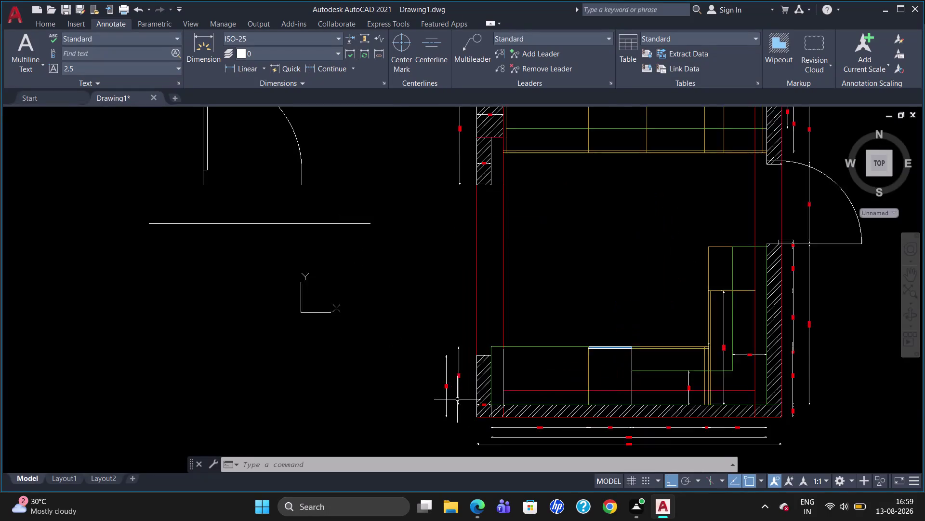
Erase the spare door swing block and the loose horizontal line left of the plan.
scroll(up, 3)
scroll(down, 3)
scroll(up, 3)
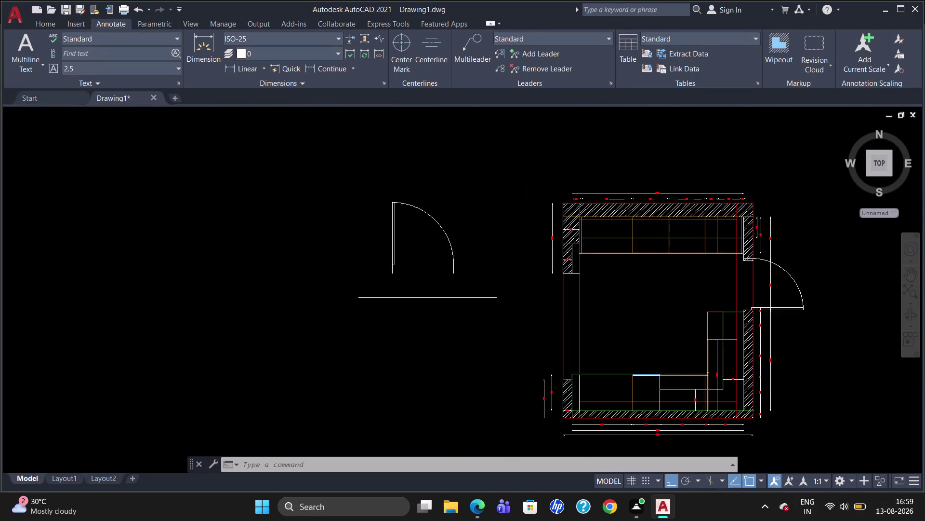
scroll(down, 3)
scroll(up, 3)
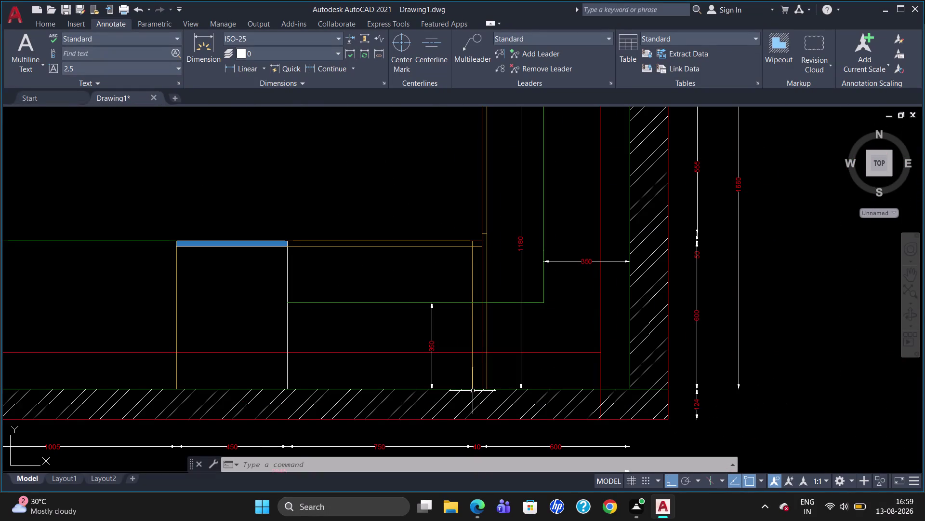
scroll(down, 3)
scroll(up, 3)
scroll(down, 3)
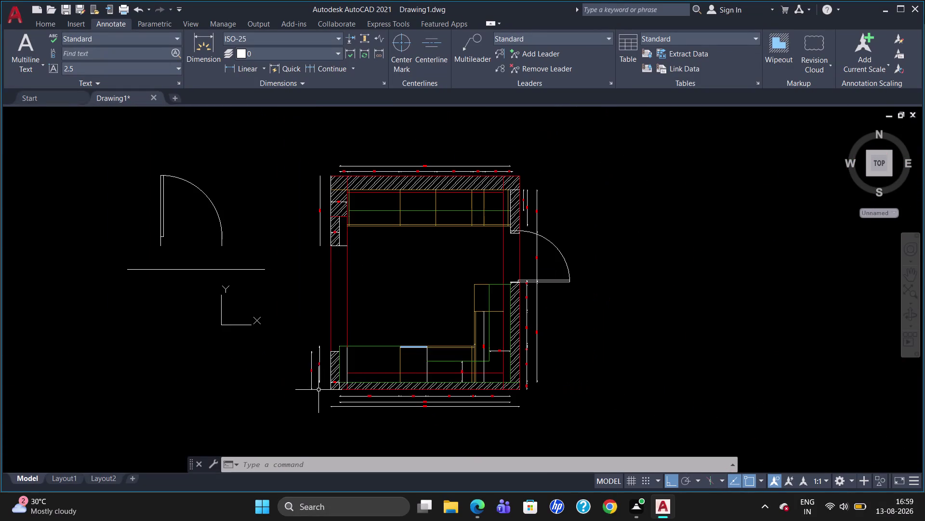
scroll(up, 3)
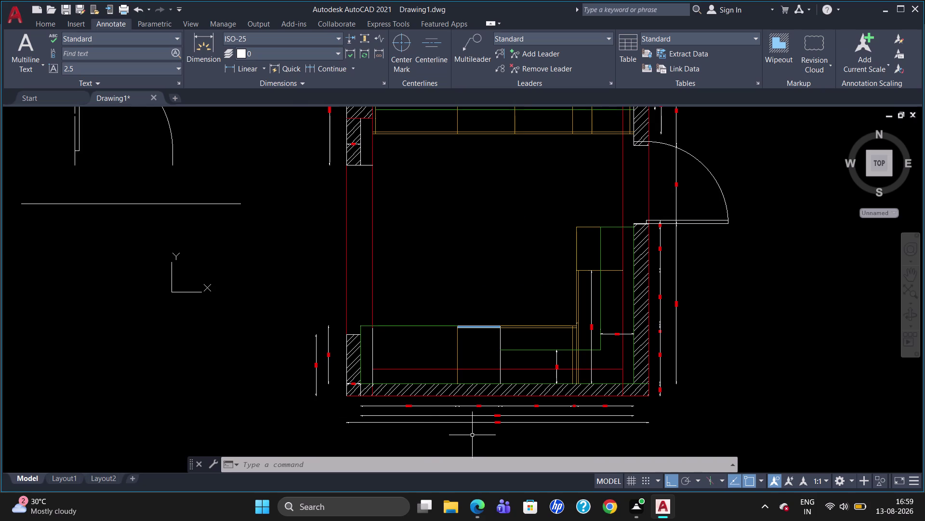
scroll(up, 3)
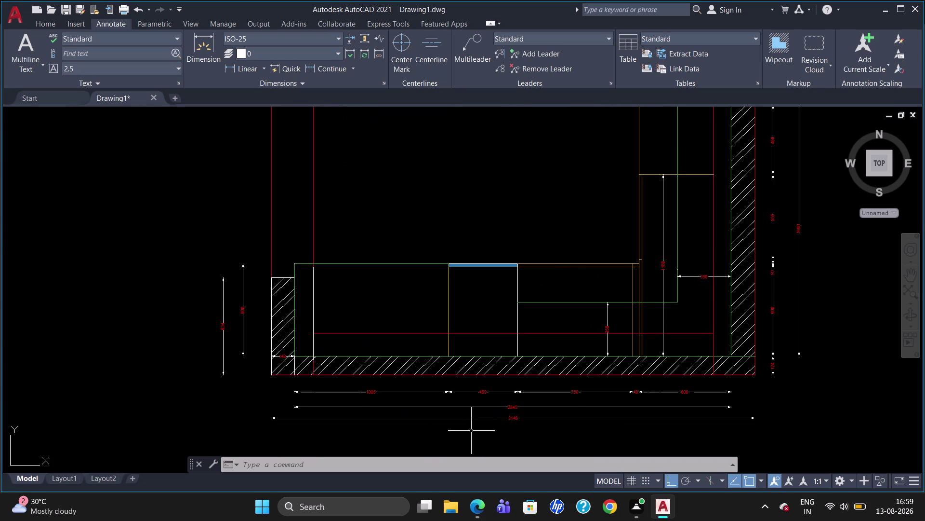
scroll(down, 3)
scroll(up, 3)
scroll(down, 3)
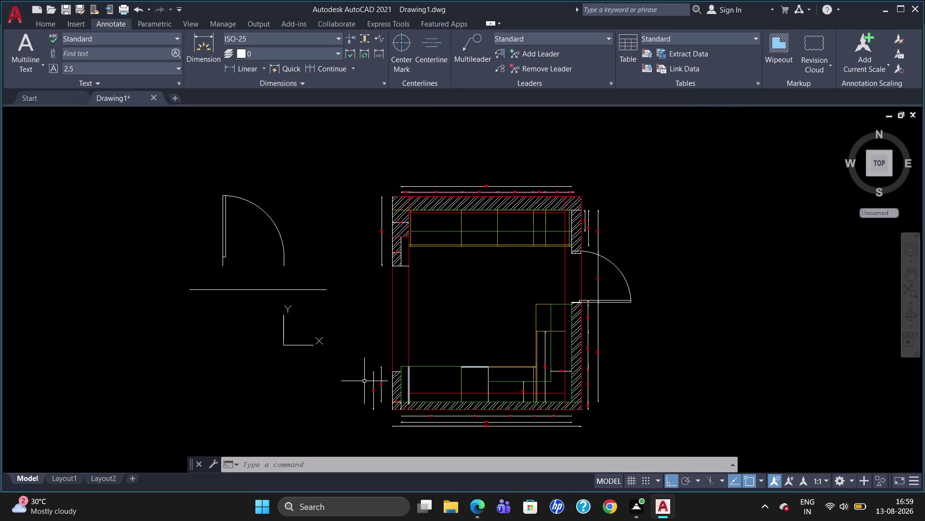
click(224, 229)
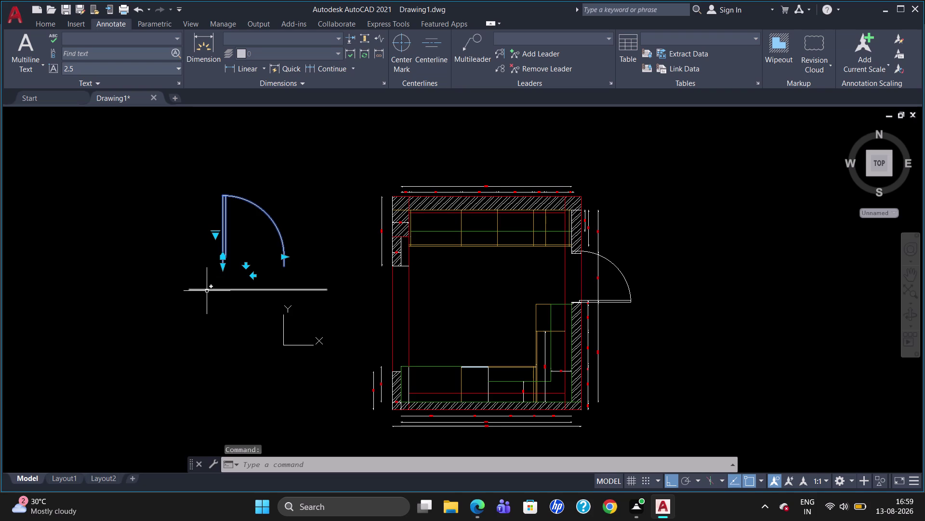
click(208, 290)
key(Delete)
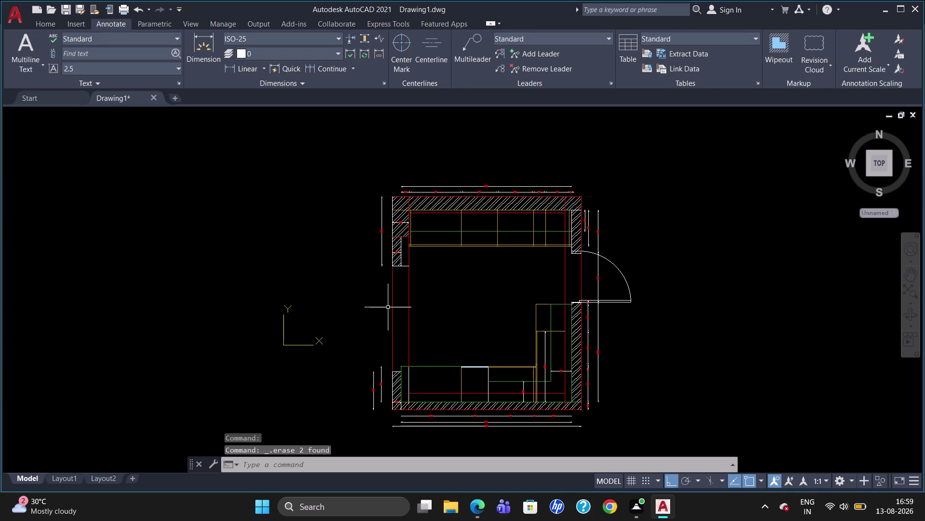
scroll(up, 3)
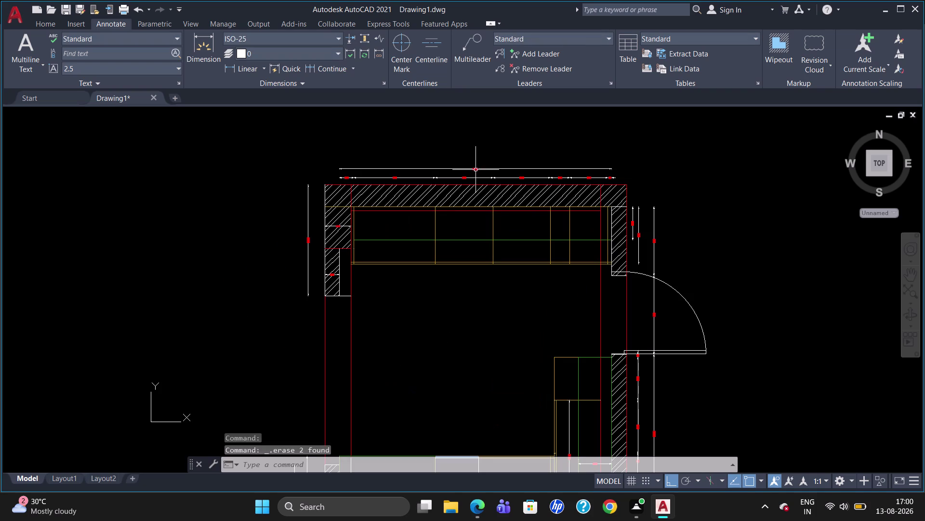
scroll(up, 3)
Select the overall and chain dimensions along the top wall.
click(478, 160)
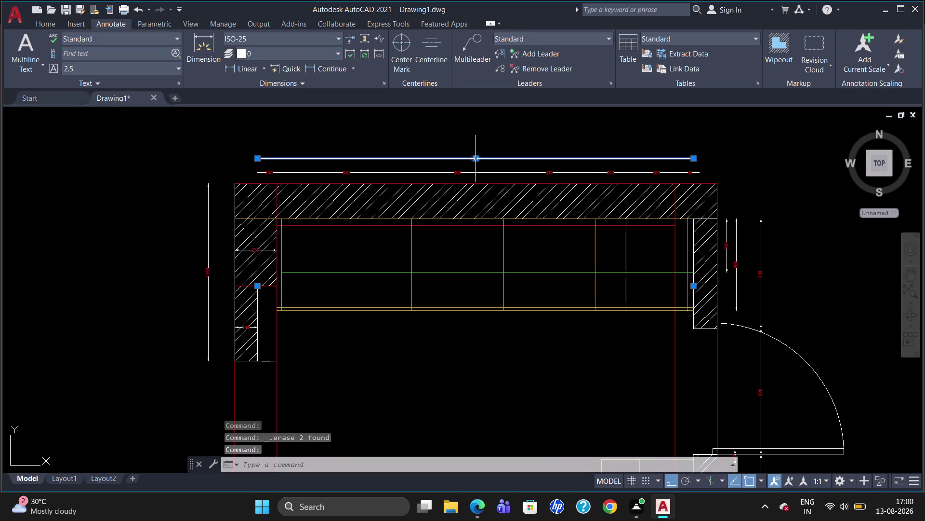
click(462, 175)
click(338, 173)
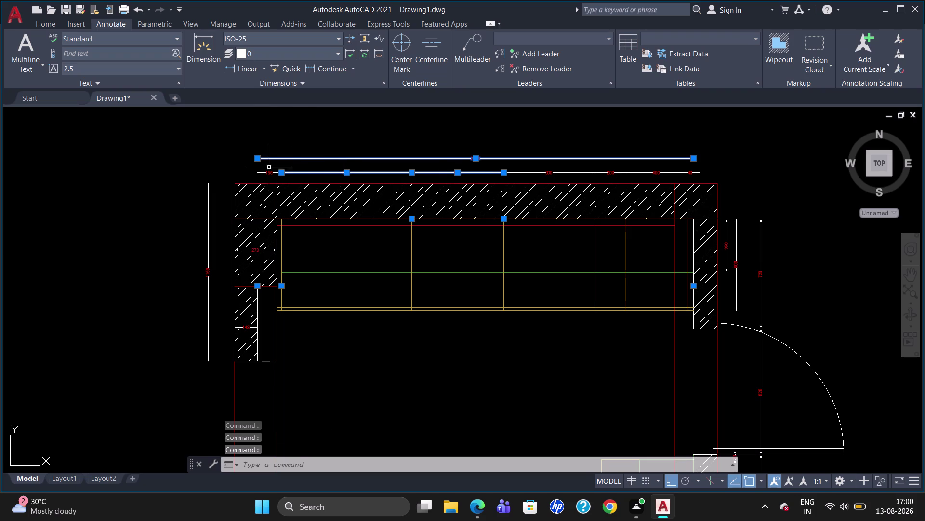
click(266, 173)
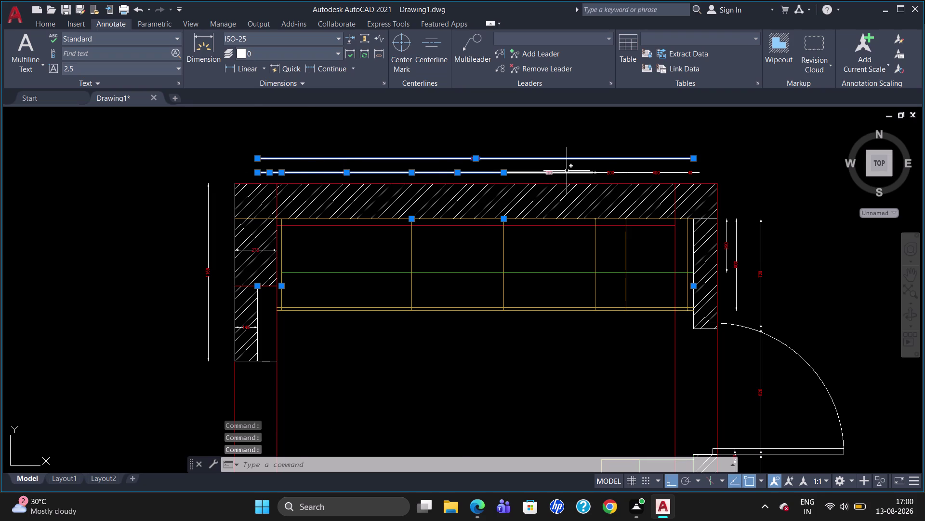
click(566, 170)
click(607, 171)
click(606, 173)
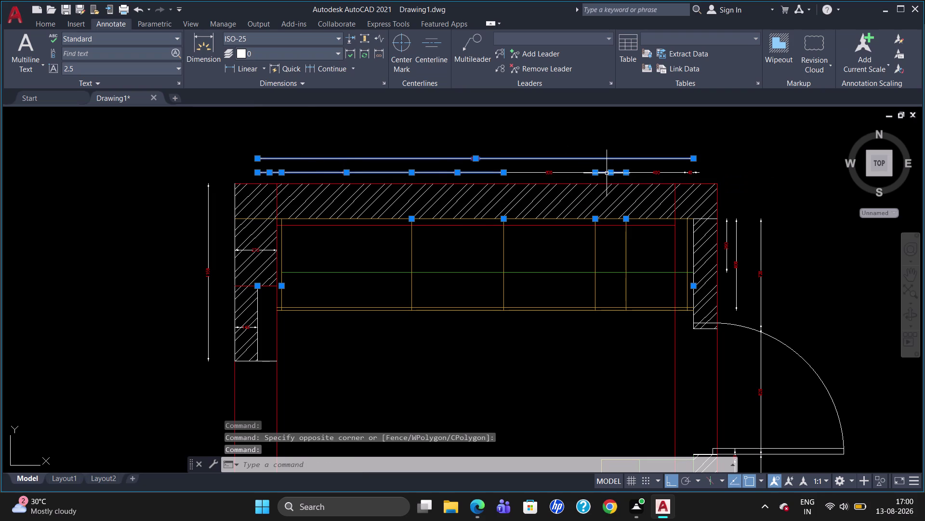
click(556, 173)
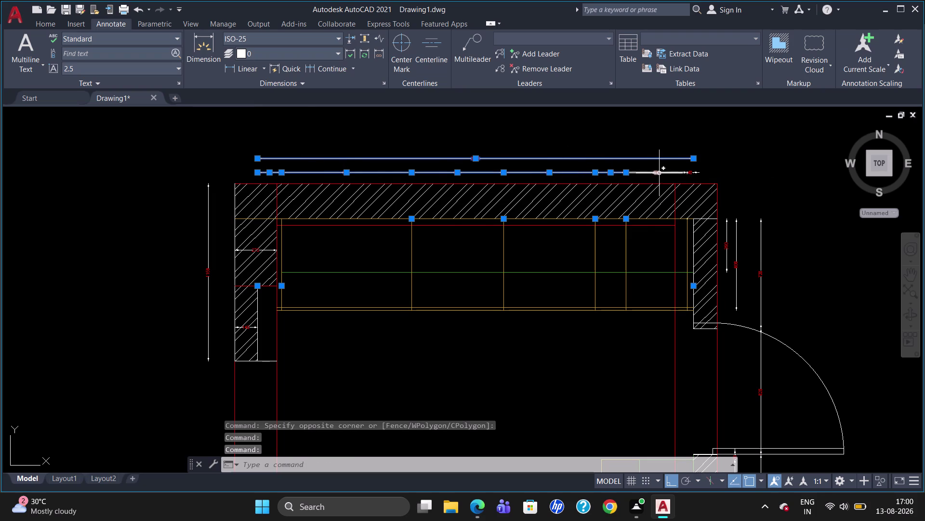
click(659, 172)
click(694, 171)
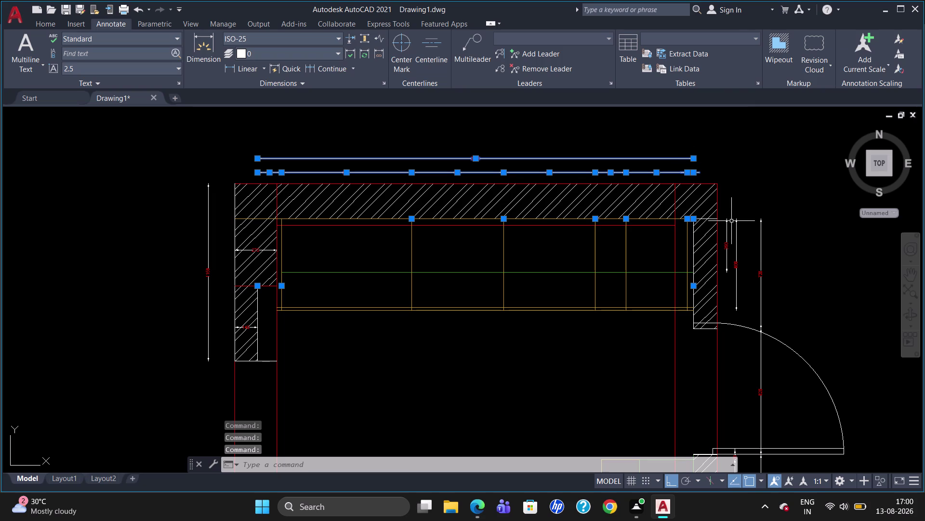
Add the right-wall opening dimensions and the left-wall height dimensions to the selection.
click(729, 223)
click(726, 225)
click(737, 225)
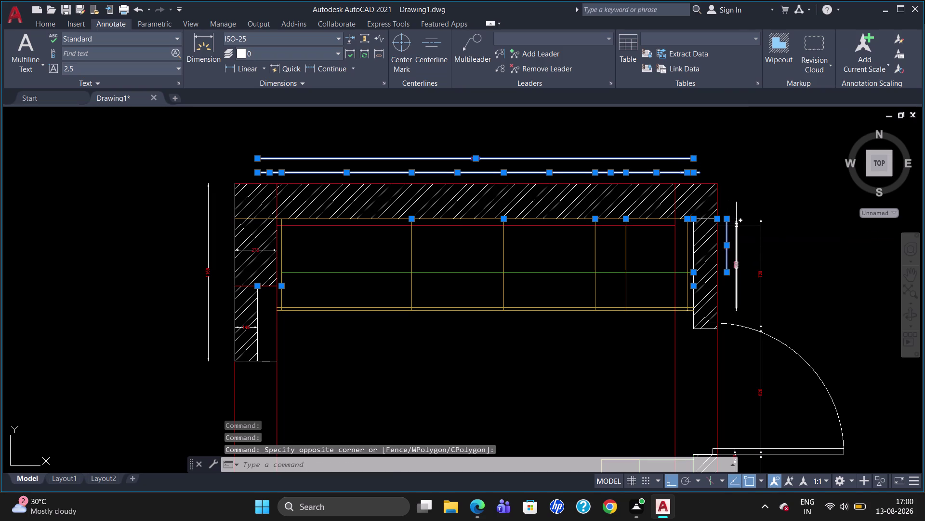
click(762, 236)
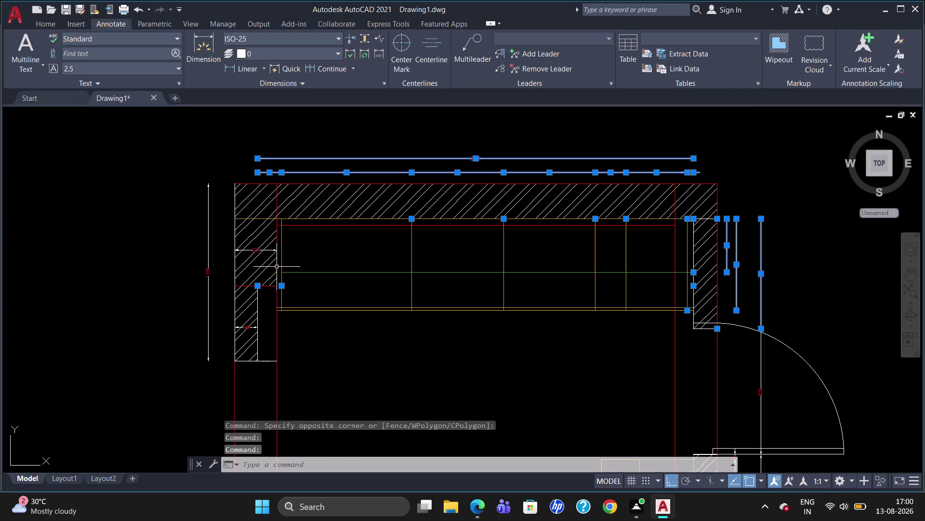
click(259, 248)
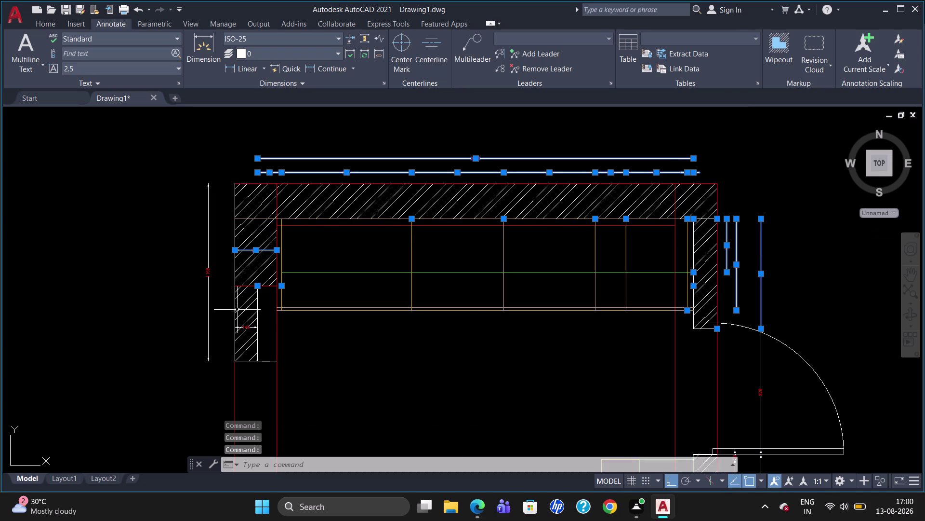
click(247, 328)
click(208, 269)
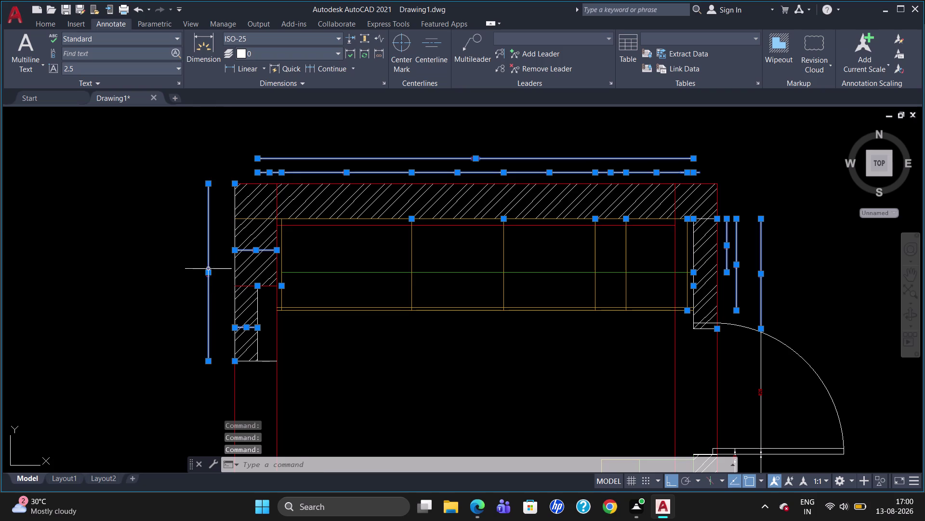
scroll(down, 3)
scroll(up, 3)
scroll(down, 3)
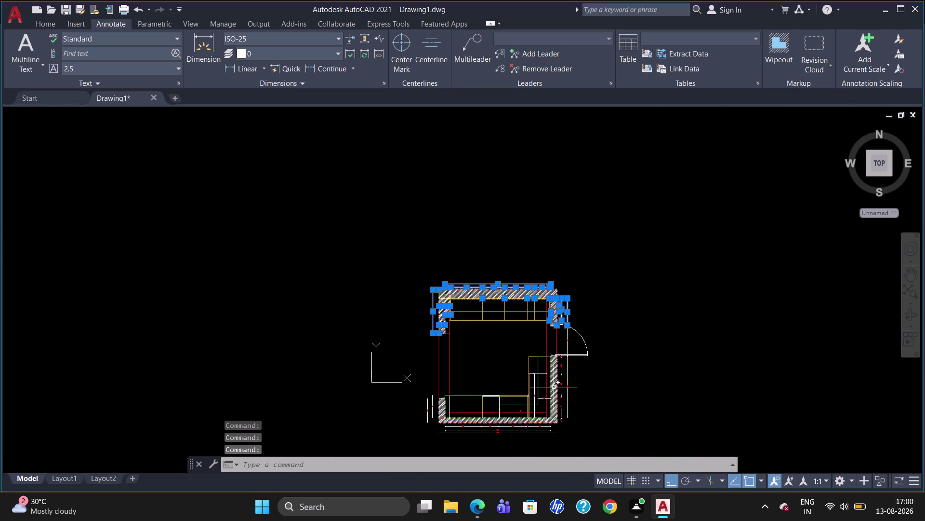
scroll(up, 3)
Add the lower right wall, door and corner-unit dimensions to the selection.
click(629, 197)
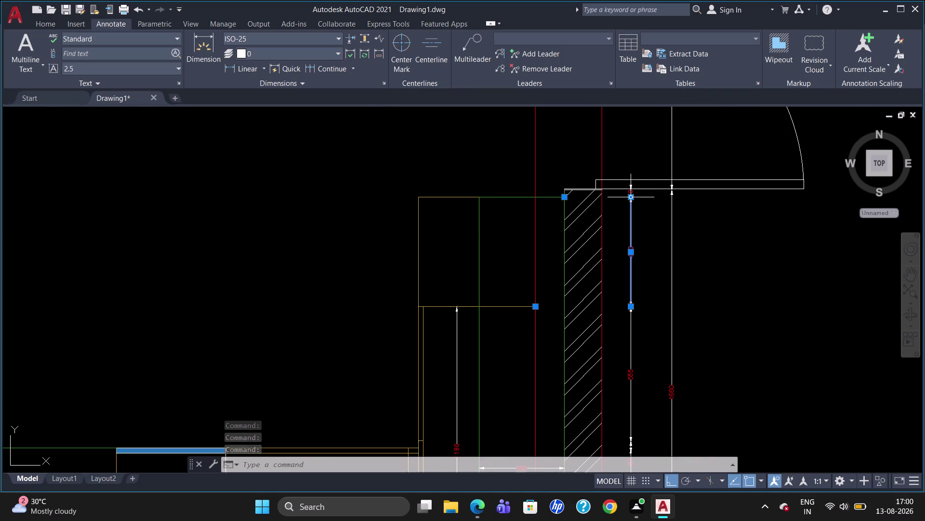
click(674, 229)
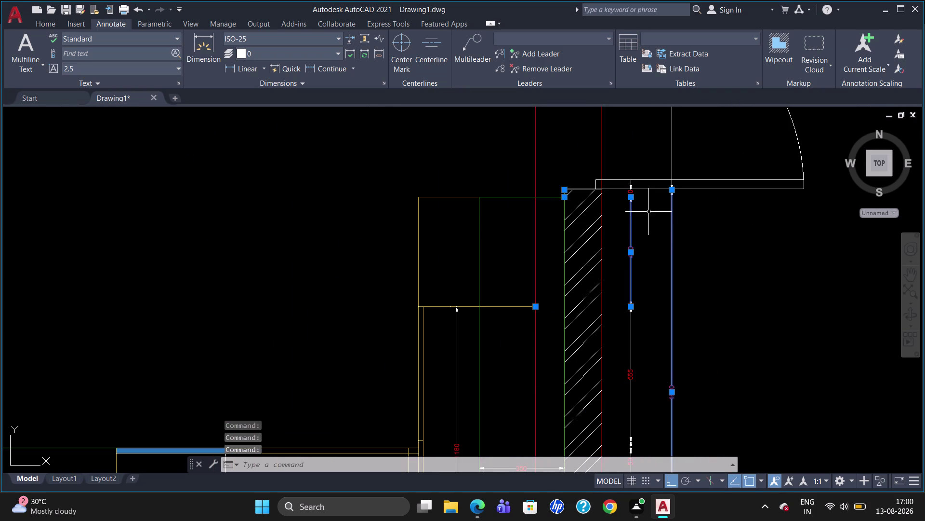
click(632, 190)
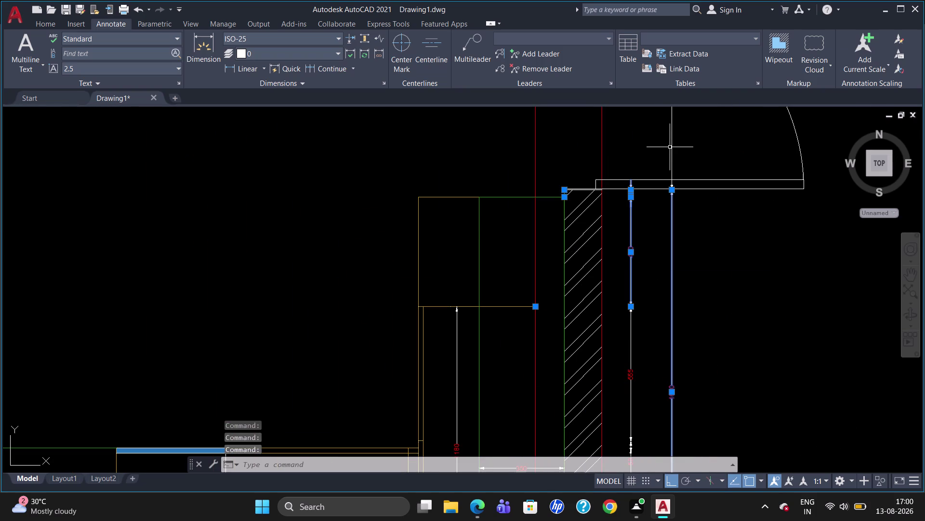
click(671, 145)
scroll(down, 3)
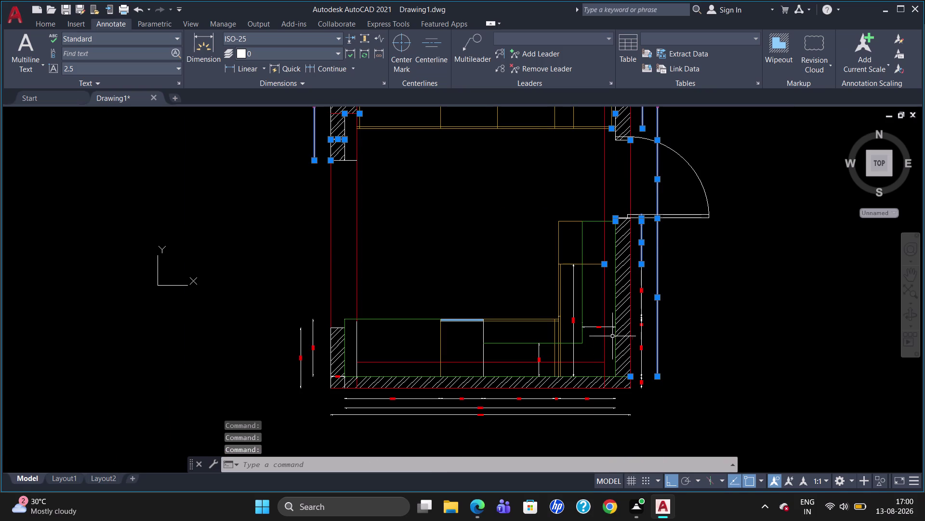
click(598, 328)
click(574, 310)
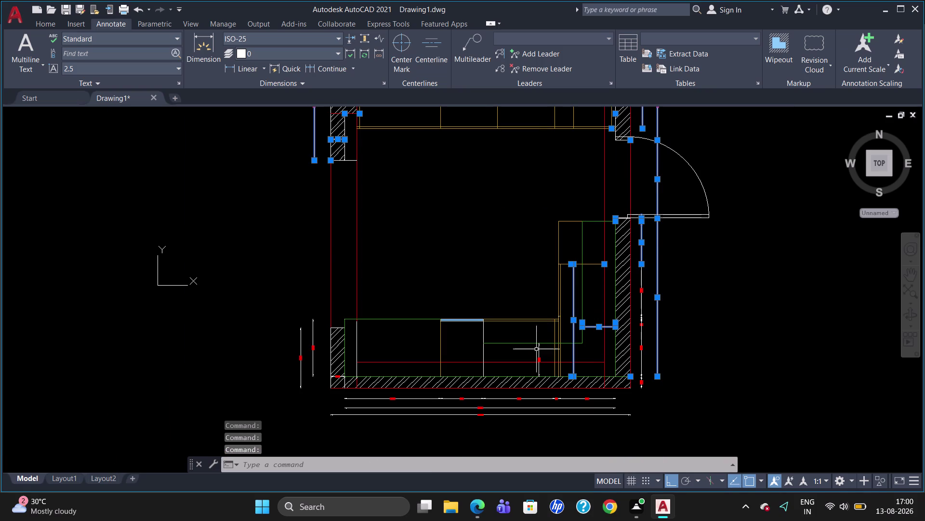
click(541, 357)
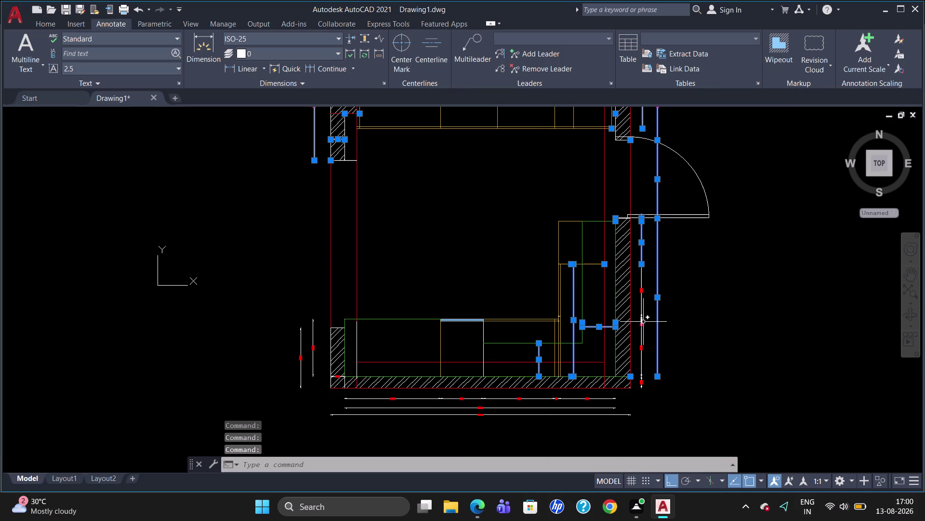
click(643, 322)
click(641, 295)
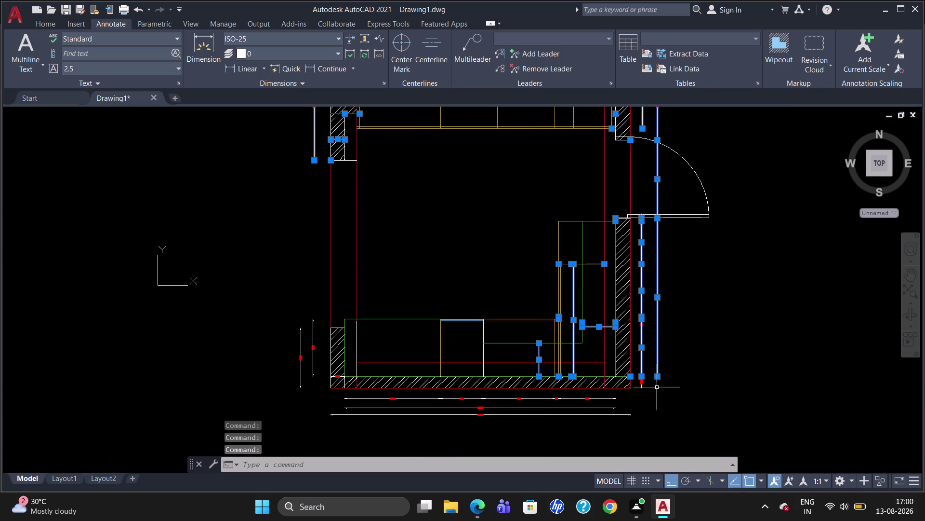
Add the bottom chain and overall dimensions plus the left vertical dimensions.
click(644, 385)
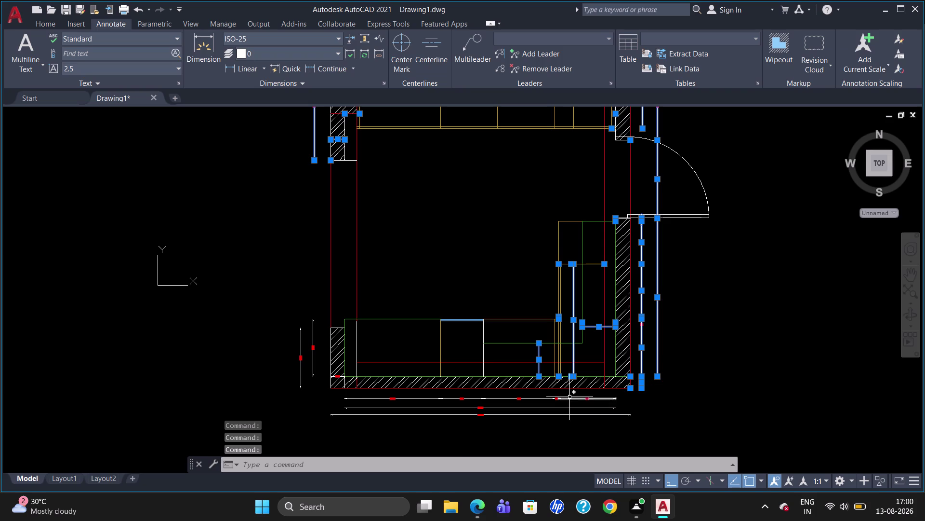
click(569, 397)
click(588, 401)
click(587, 398)
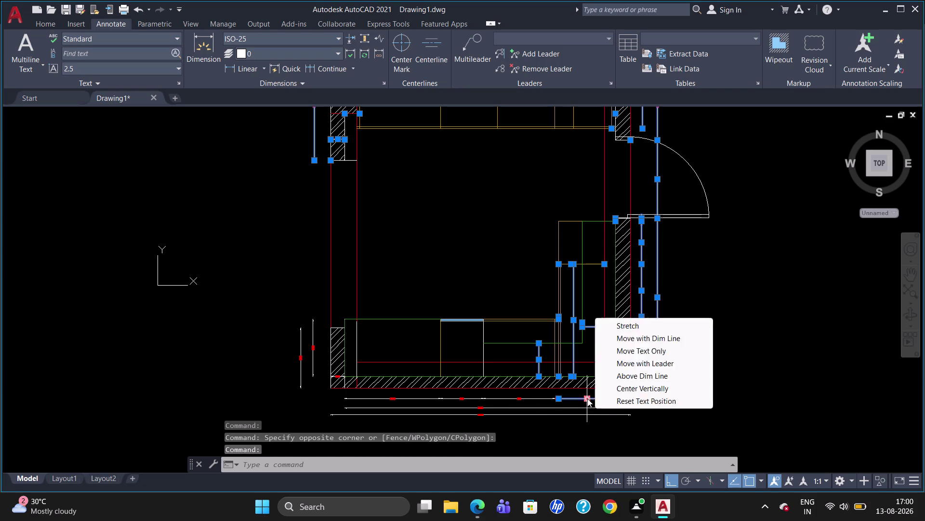
click(545, 399)
click(470, 399)
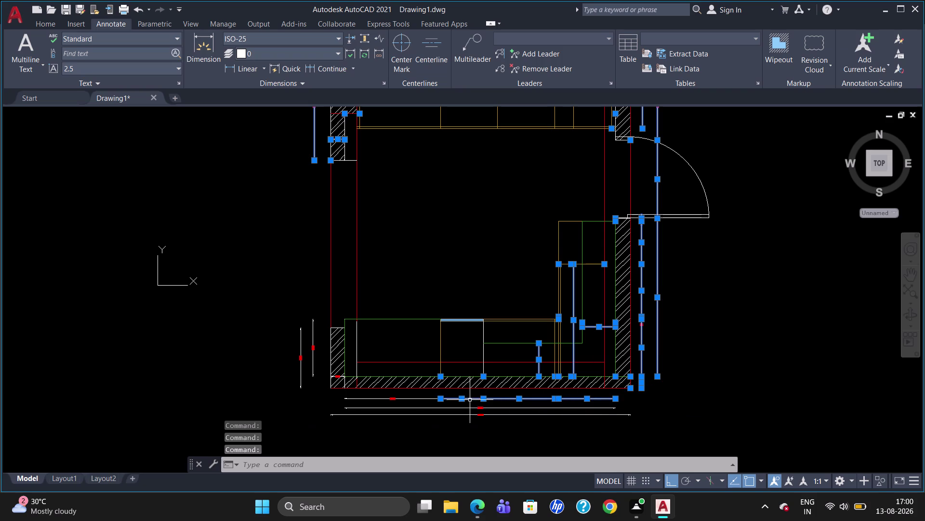
click(412, 400)
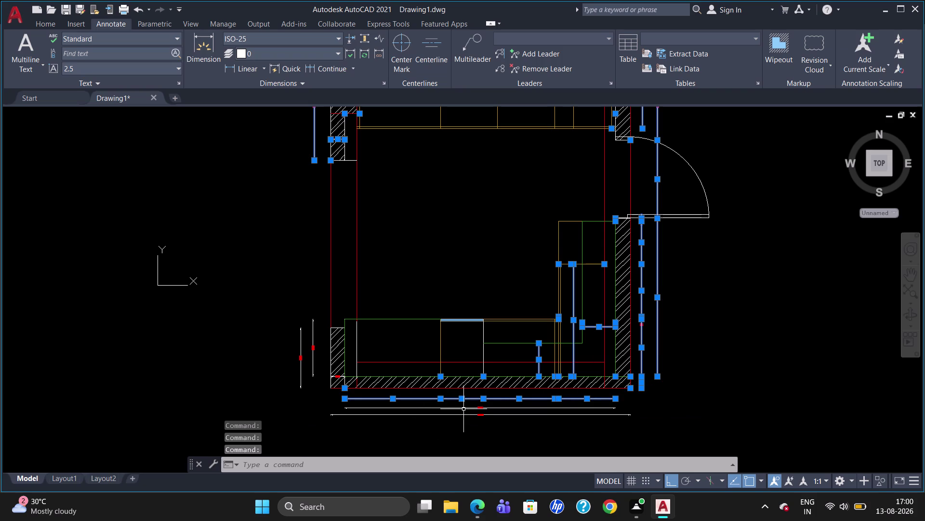
click(464, 409)
click(472, 415)
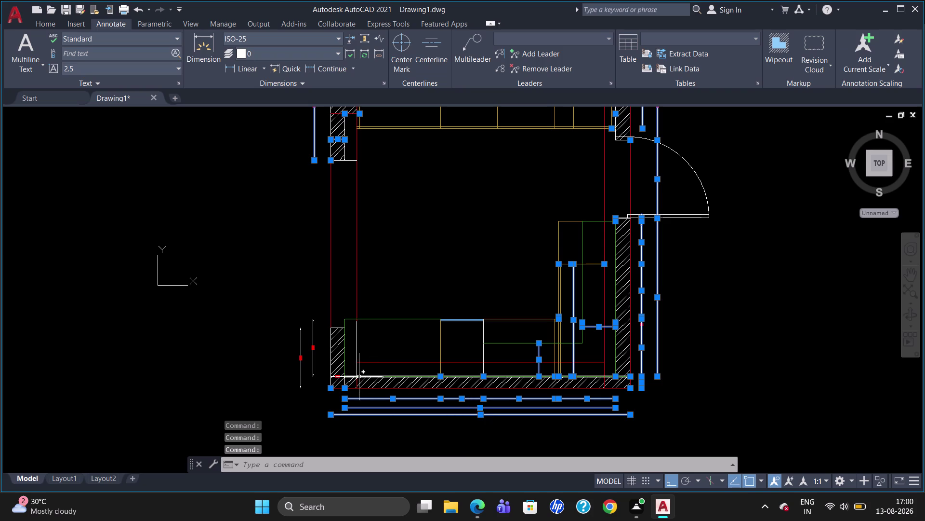
click(340, 377)
click(313, 346)
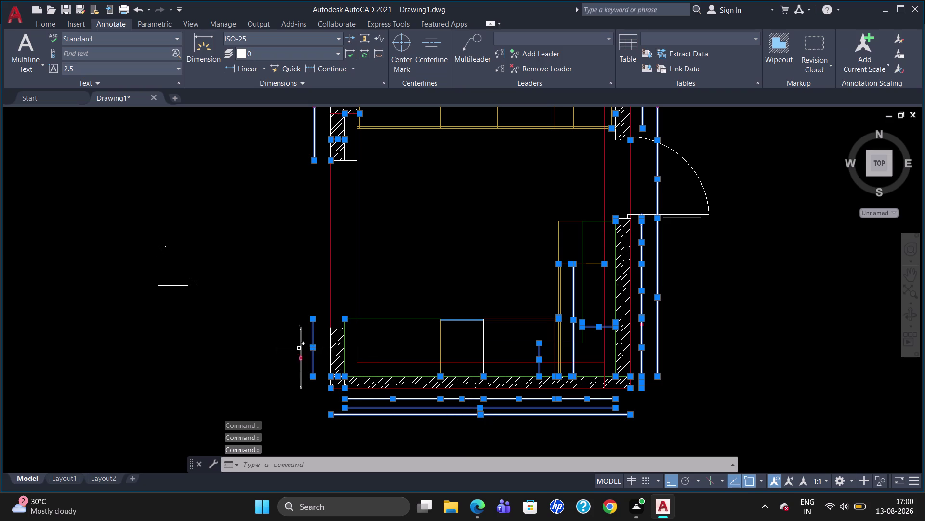
click(302, 345)
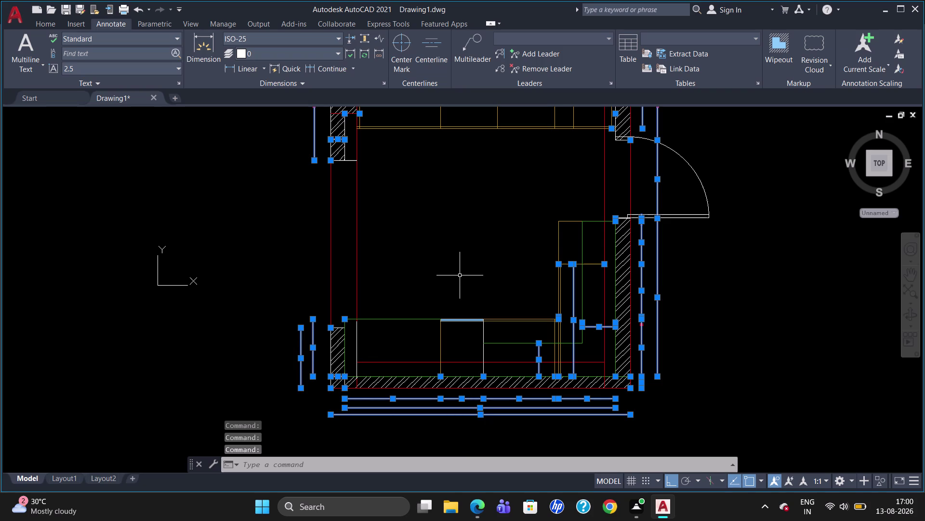
scroll(down, 3)
Open Properties for the selected dimensions and enter 40 as the arrow size.
right_click(259, 225)
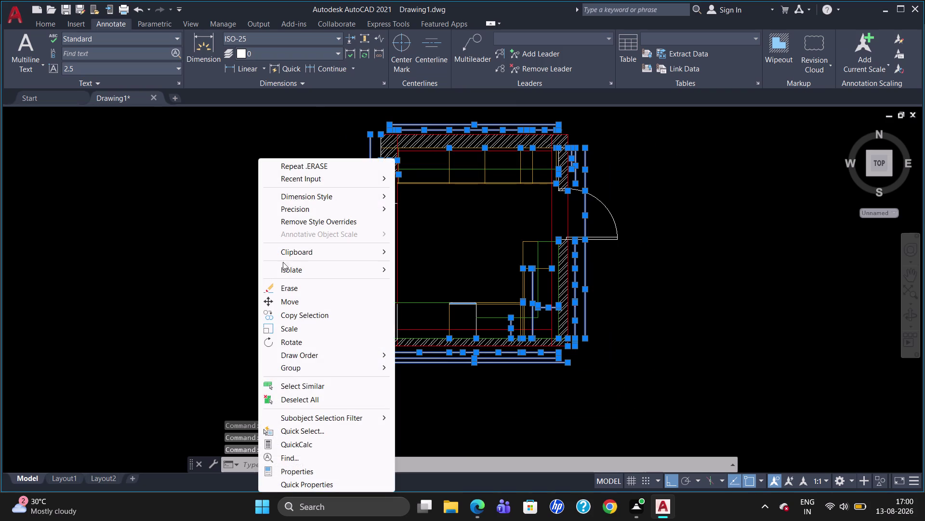
click(332, 468)
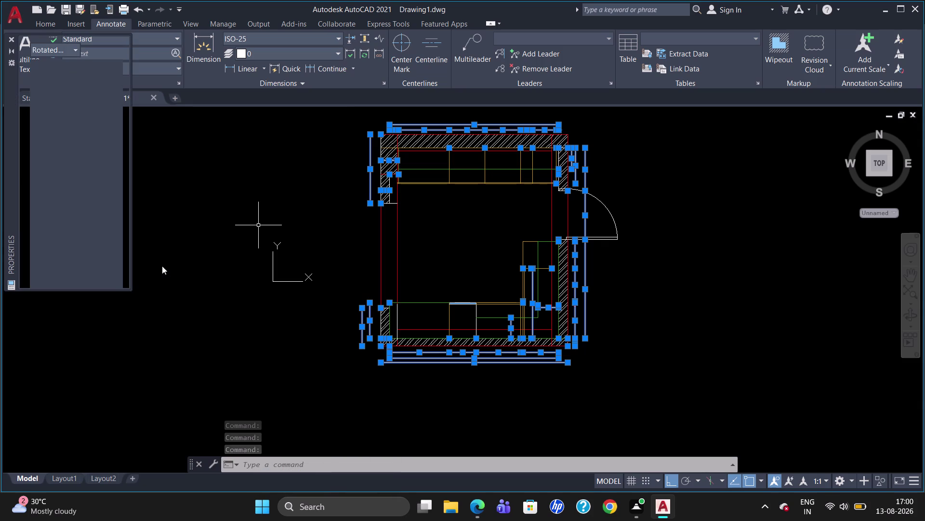
scroll(down, 3)
scroll(down, 3)
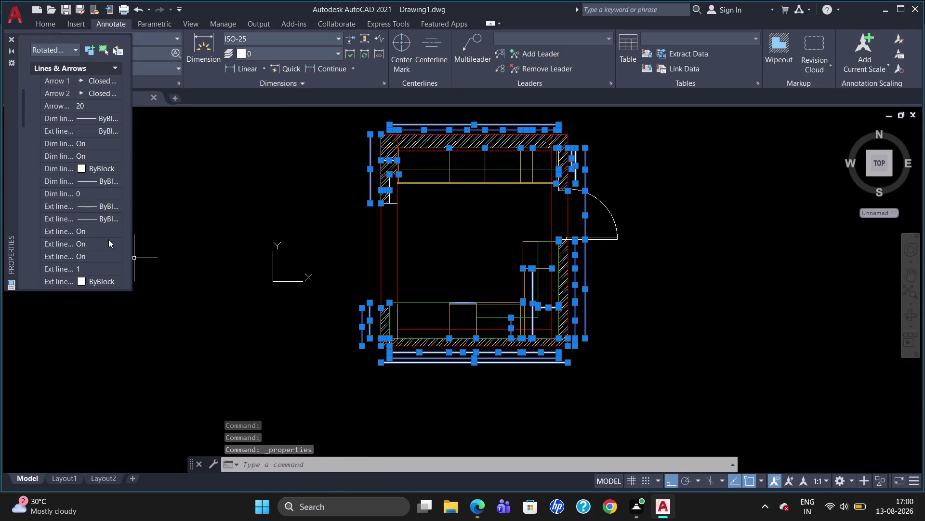
click(95, 105)
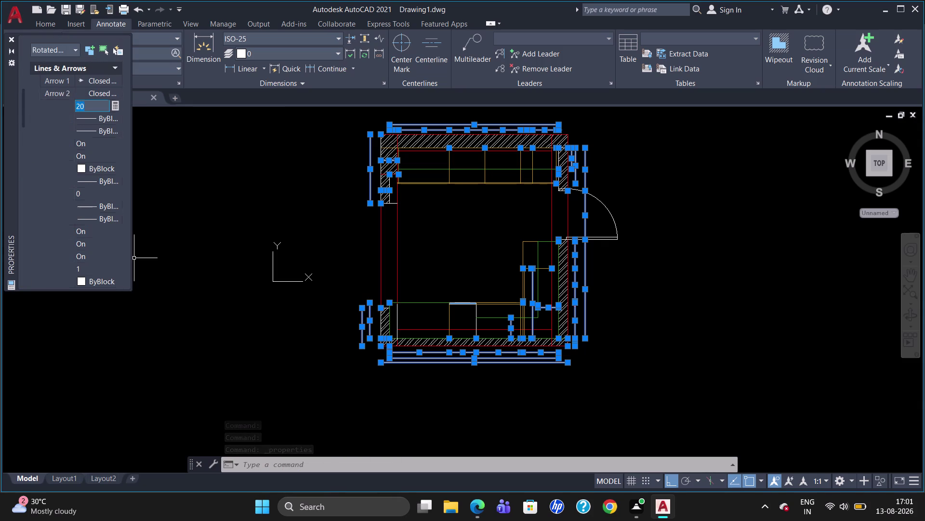
key(BackSpace)
key(BackSpace)
key(4)
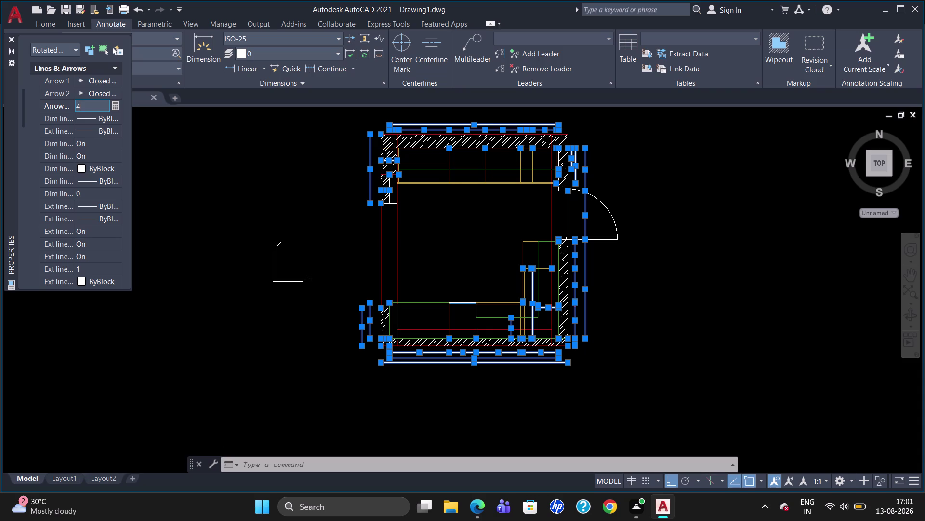
key(0)
Set the dimension text height to 40 and close the Properties palette.
scroll(down, 3)
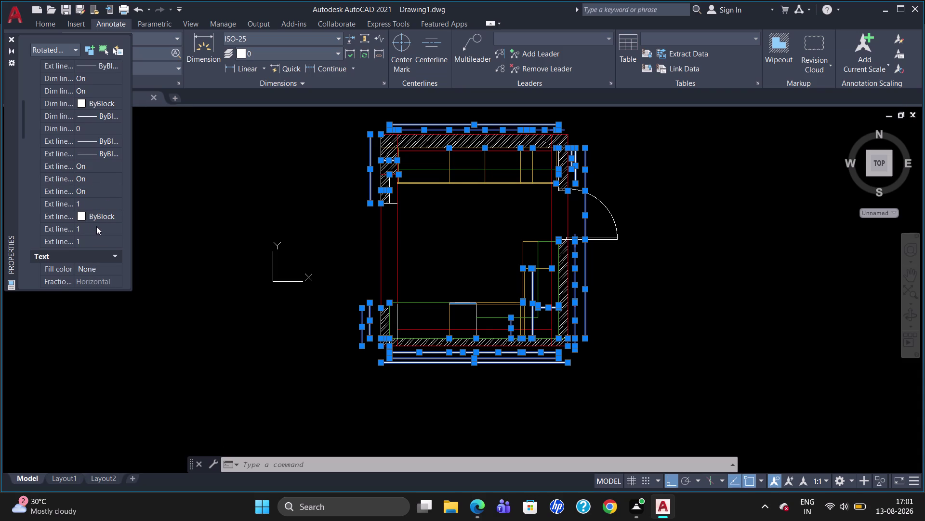
scroll(down, 3)
scroll(down, 3)
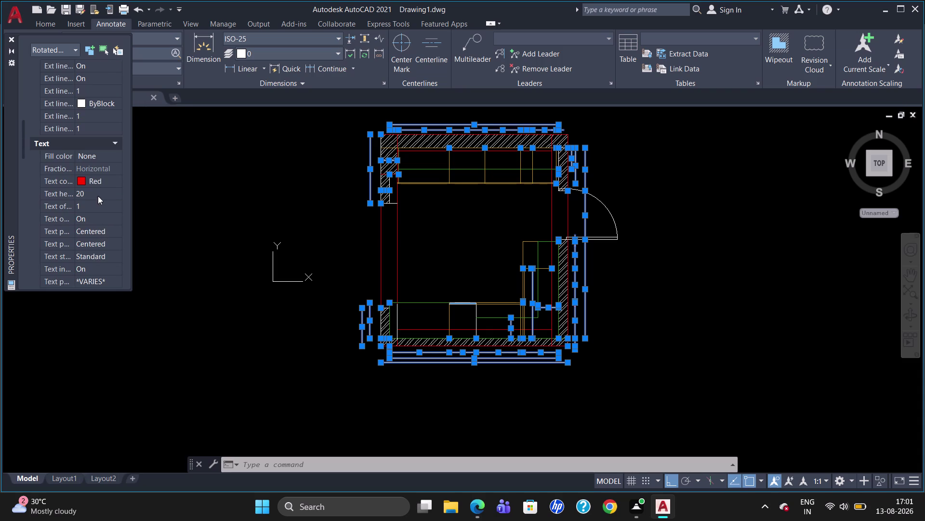
click(100, 194)
key(BackSpace)
key(BackSpace)
key(4)
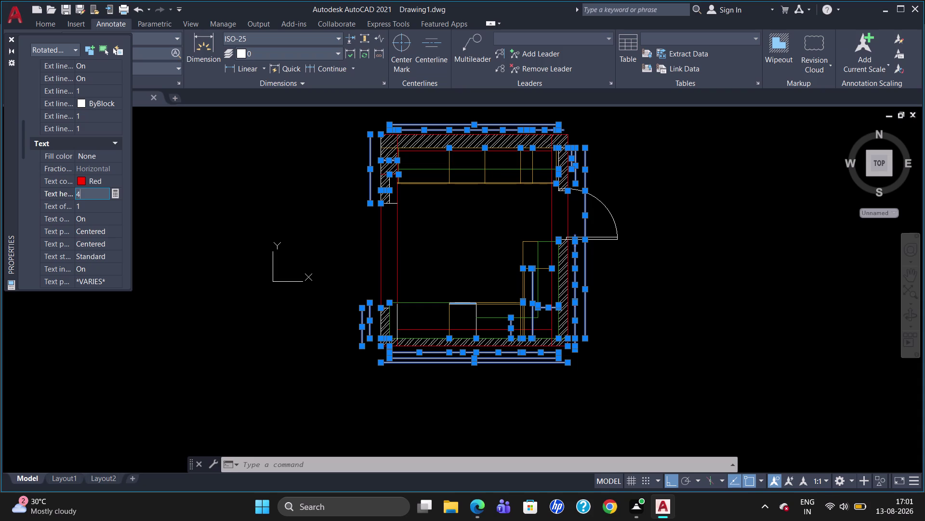
key(0)
key(Return)
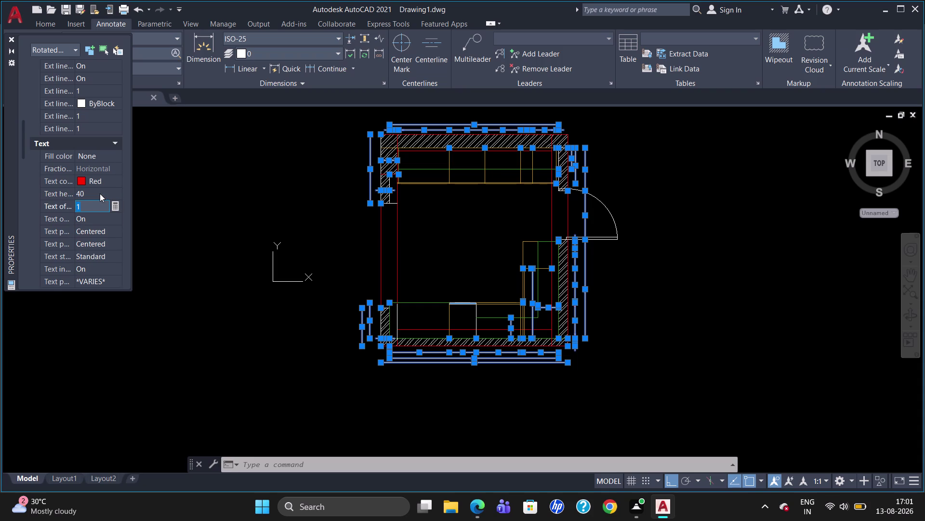
click(10, 37)
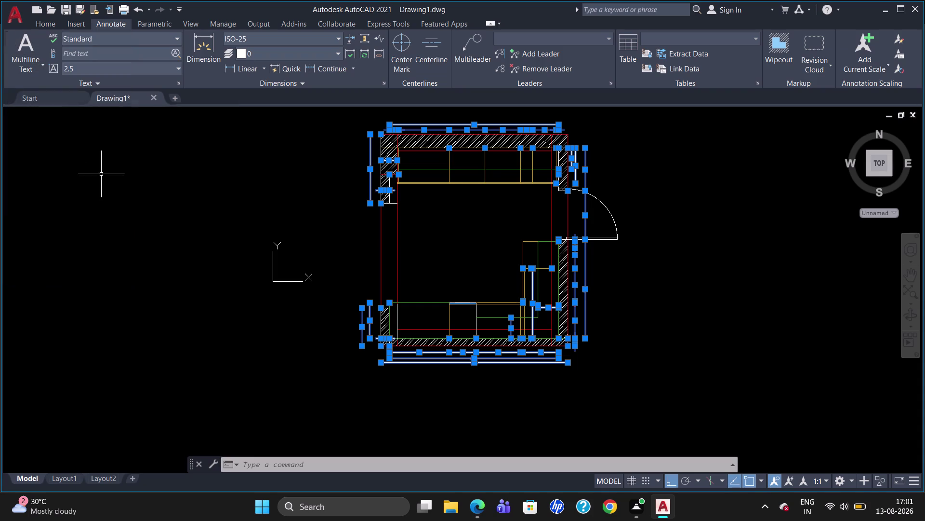
key(Escape)
scroll(up, 3)
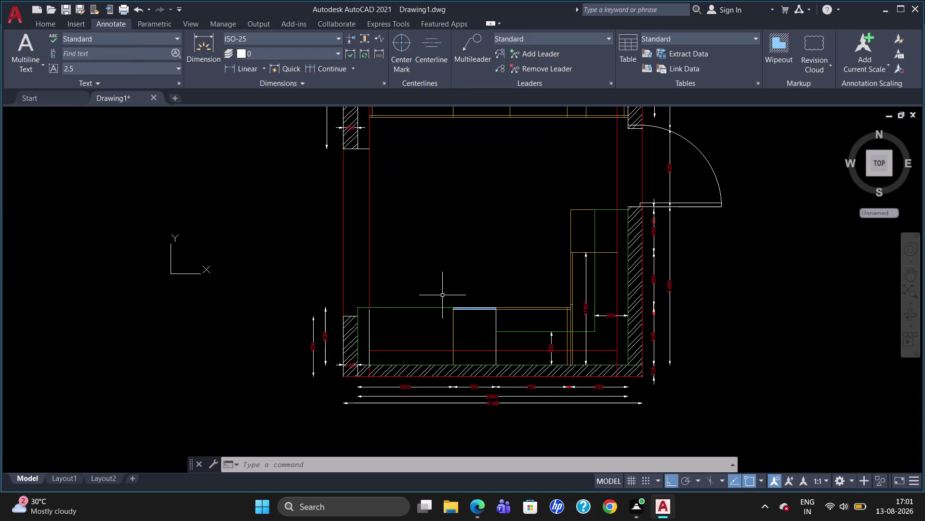
scroll(down, 3)
scroll(up, 3)
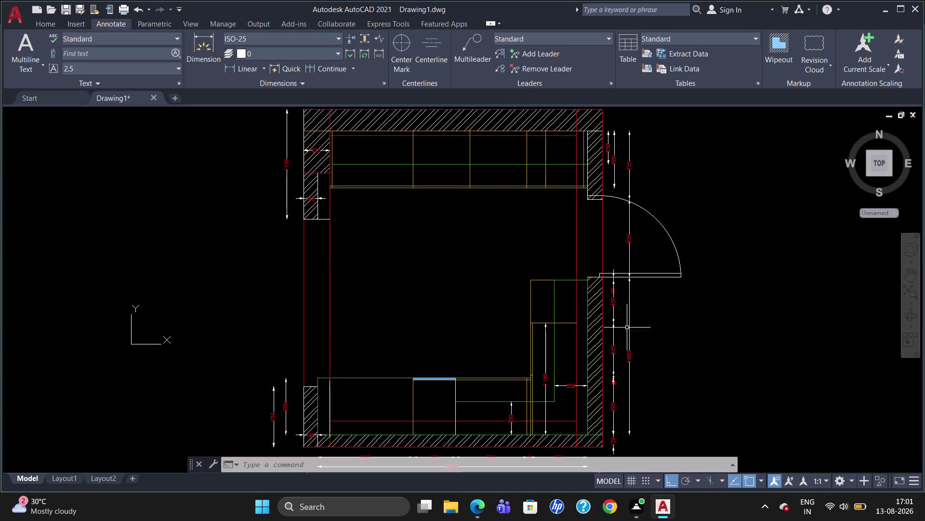
scroll(down, 3)
scroll(up, 3)
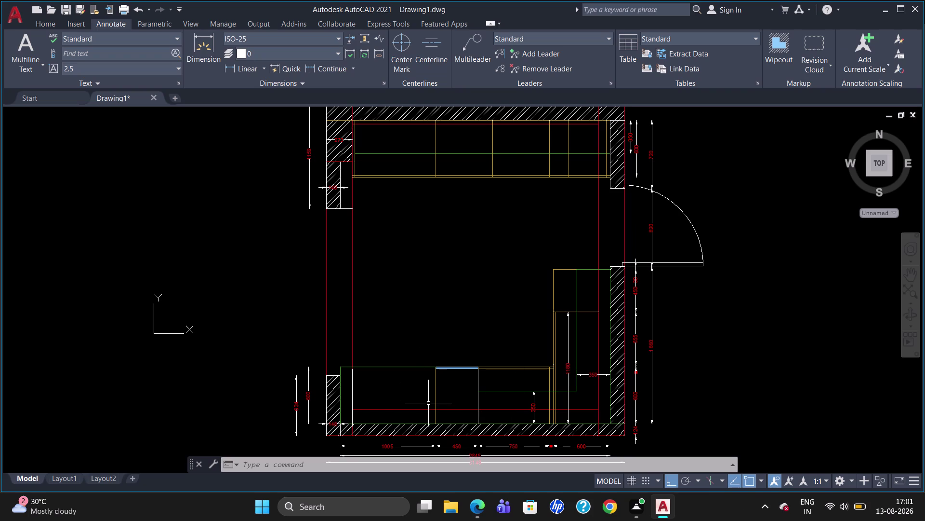
Draw a multiline text box inside the bottom unit and type 'Tall Unit'.
key(t)
key(Return)
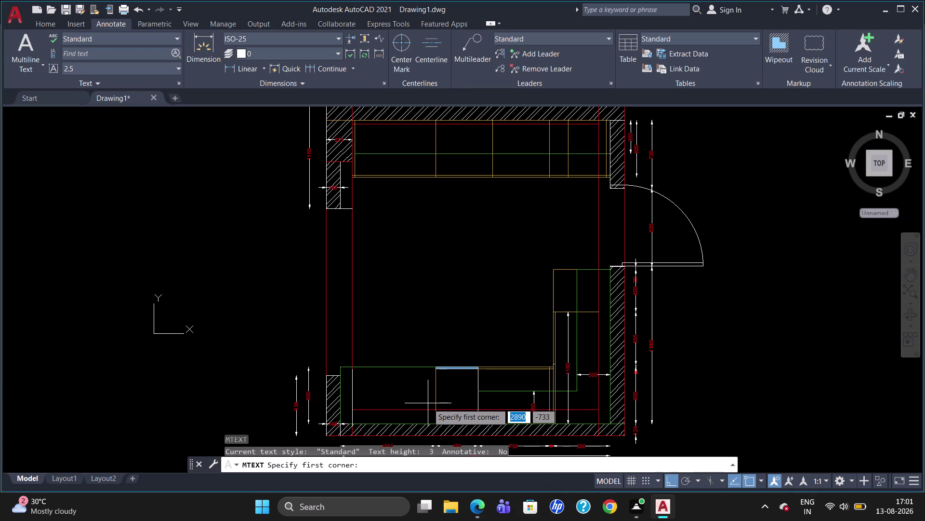
click(442, 380)
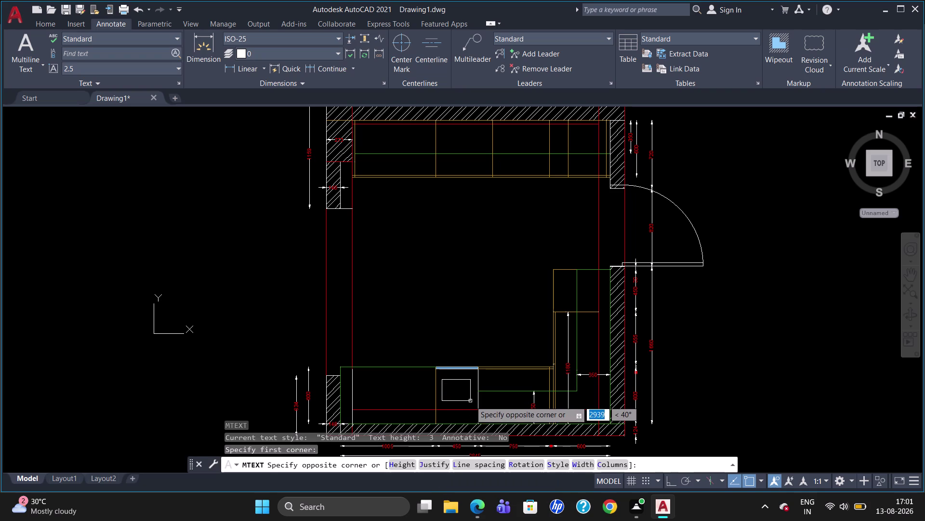
click(471, 401)
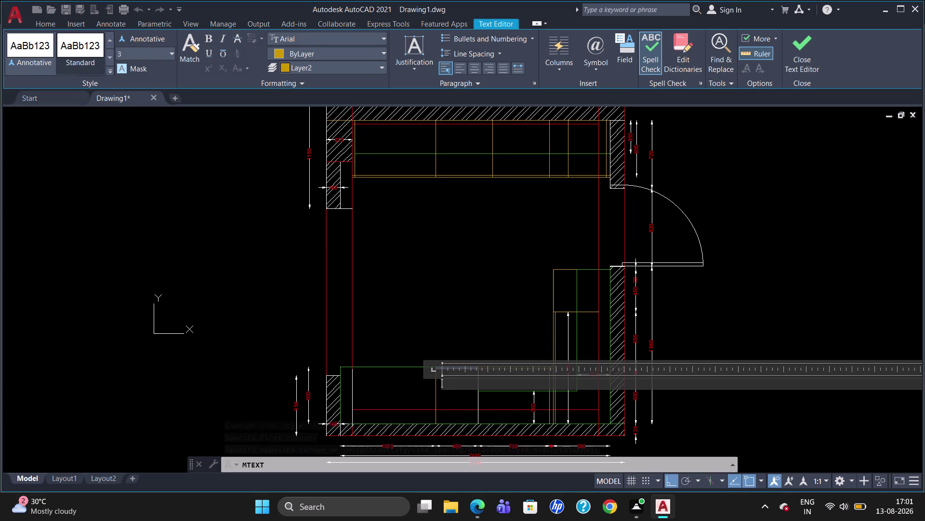
key(t)
key(u)
text(nit)
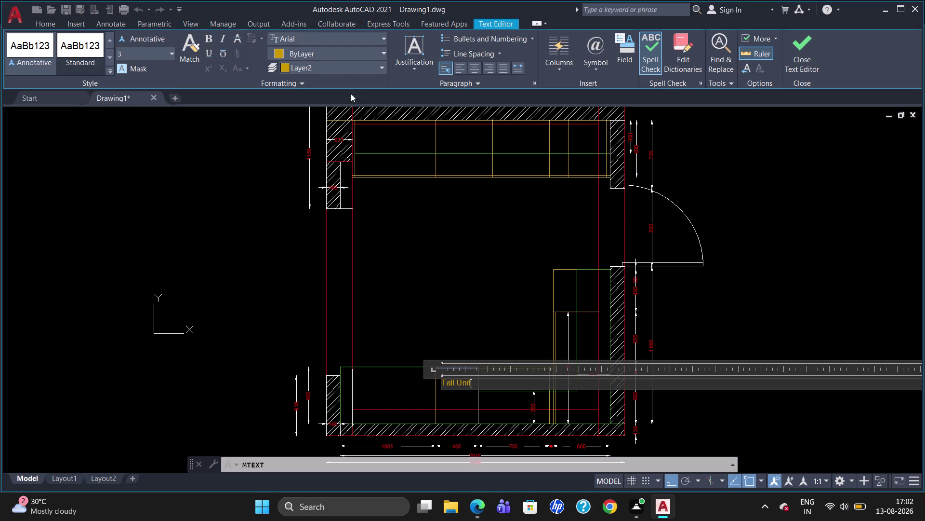
Give the 'Tall Unit' text ByBlock colour and height 5, then save the changes.
click(359, 55)
click(282, 79)
drag(474, 385, 437, 382)
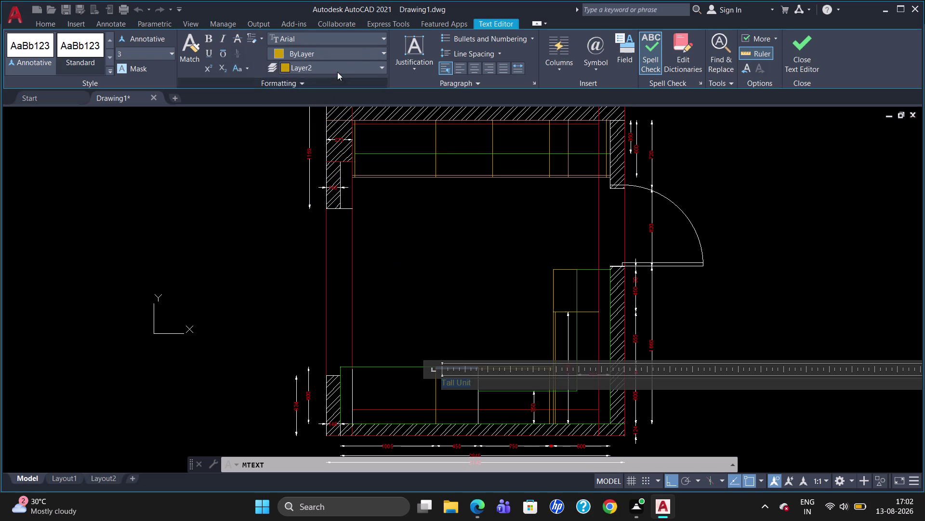
click(359, 49)
click(280, 81)
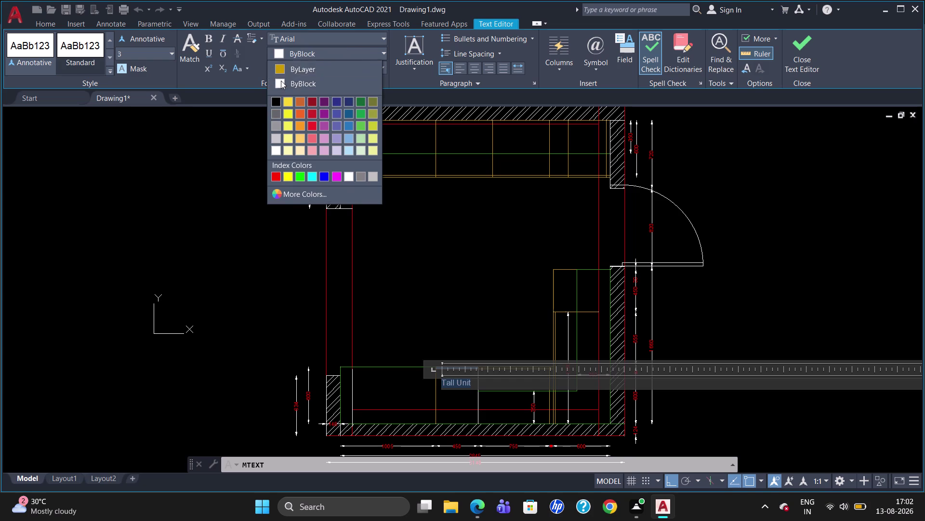
click(158, 51)
key(BackSpace)
key(5)
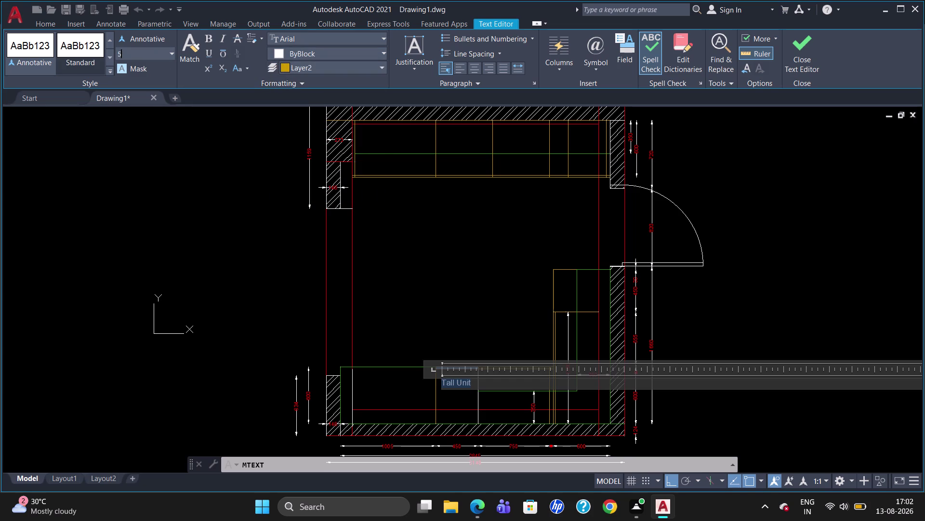
key(Return)
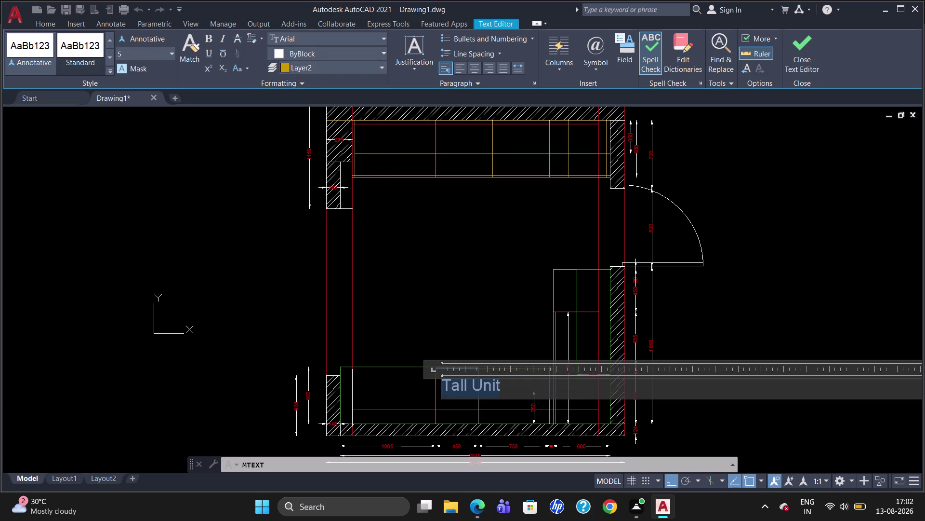
key(Escape)
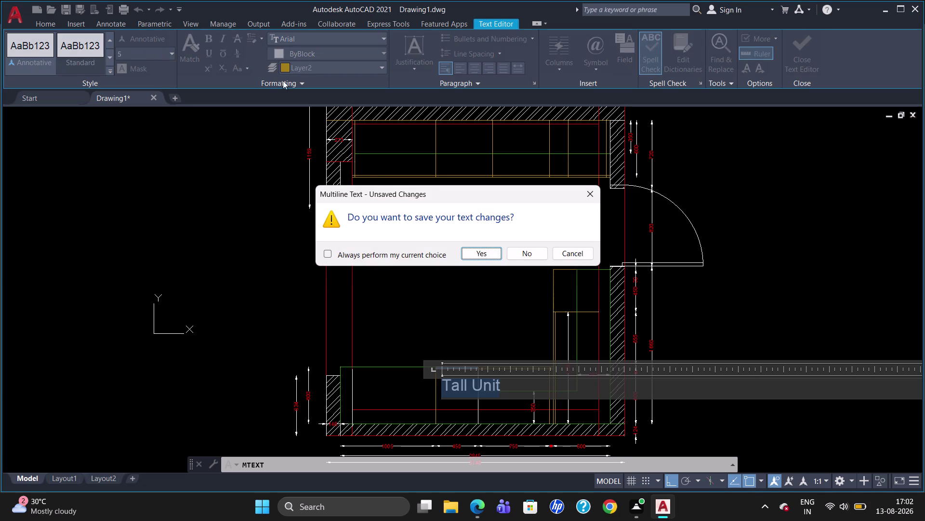
click(487, 253)
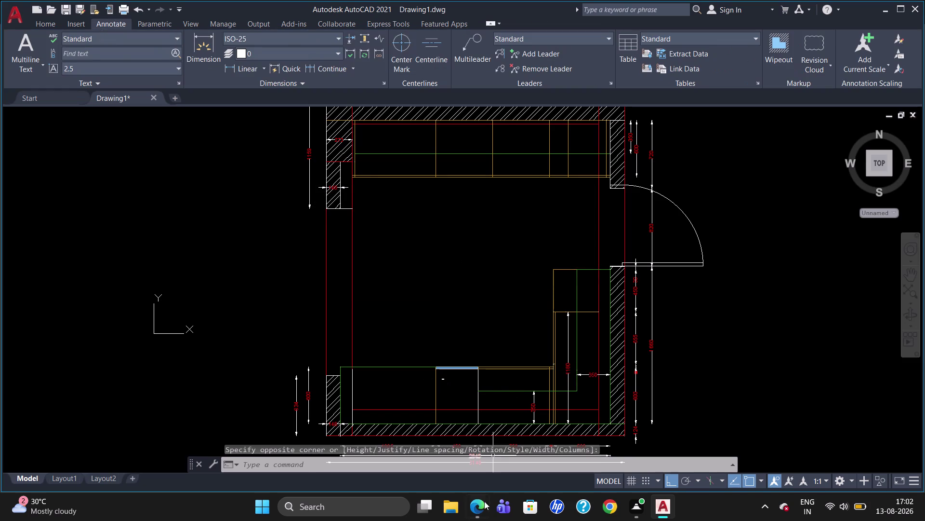
Select the Tall Unit label text in the editor, then exit keeping changes.
scroll(up, 3)
scroll(up, 3)
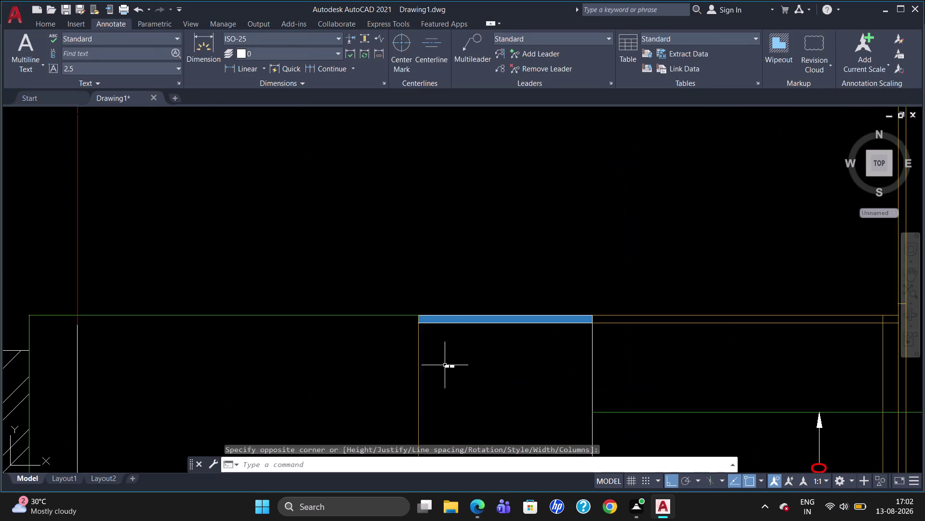
scroll(up, 3)
double_click(450, 366)
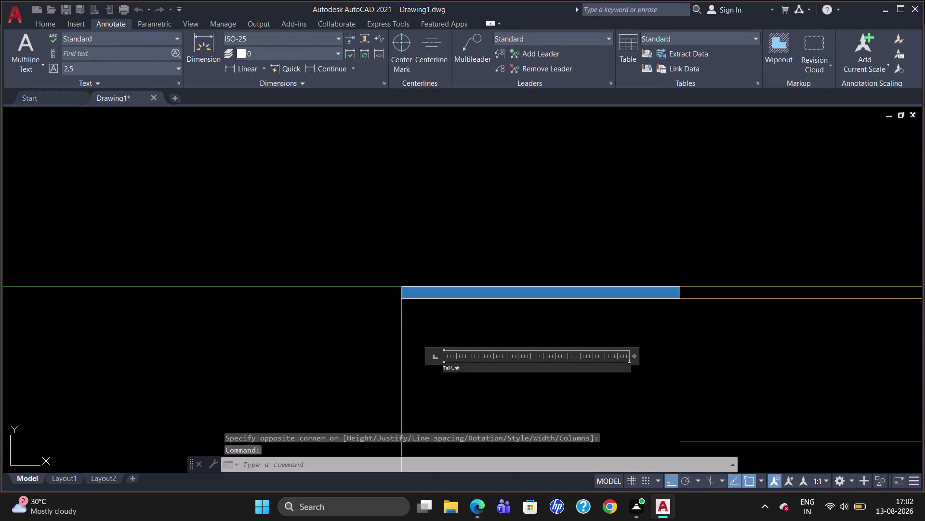
drag(473, 368, 461, 370)
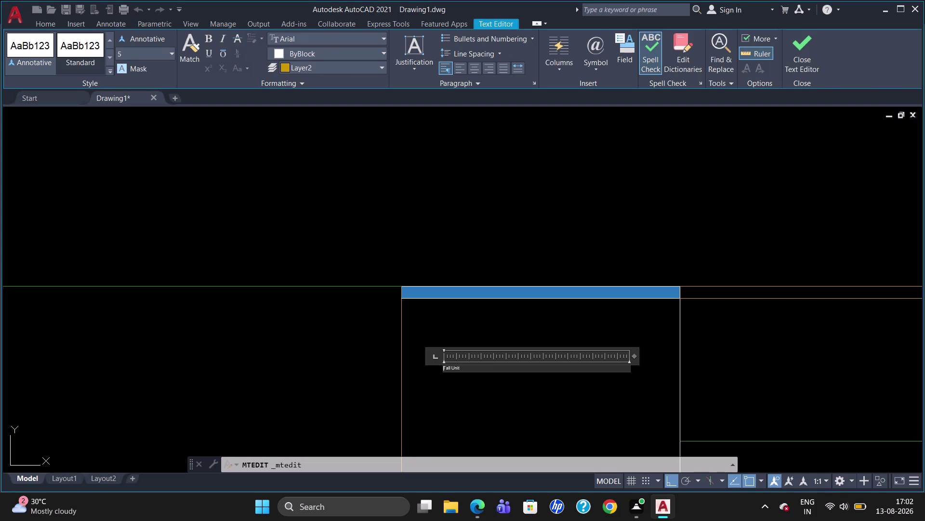
drag(461, 370, 439, 369)
click(472, 371)
drag(472, 370, 436, 369)
drag(436, 369, 436, 369)
click(467, 366)
drag(467, 367, 438, 368)
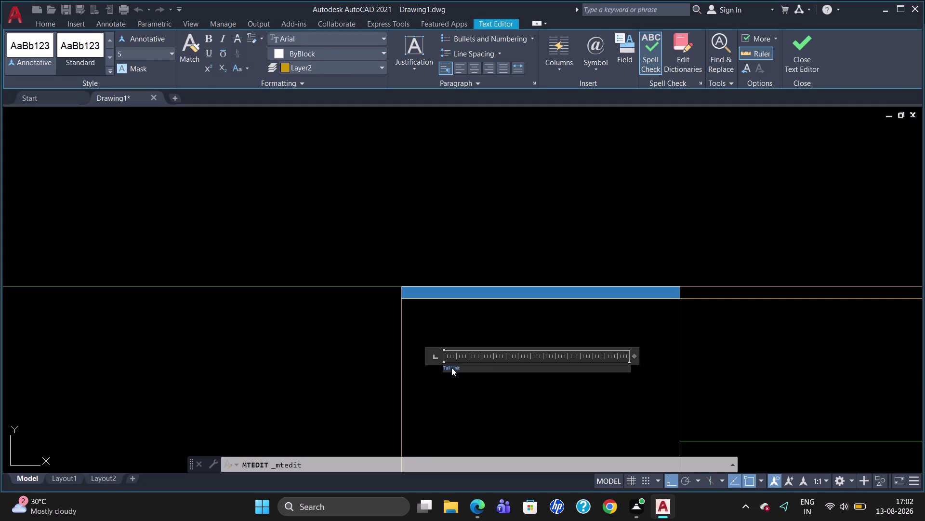
key(Escape)
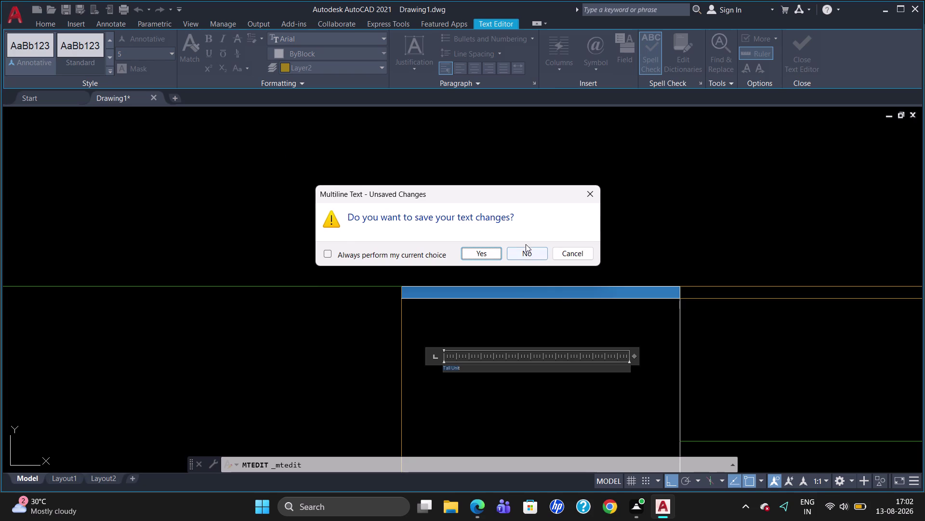
click(526, 244)
click(528, 251)
Reselect the Tall Unit text, set its height to 40, and save.
scroll(up, 3)
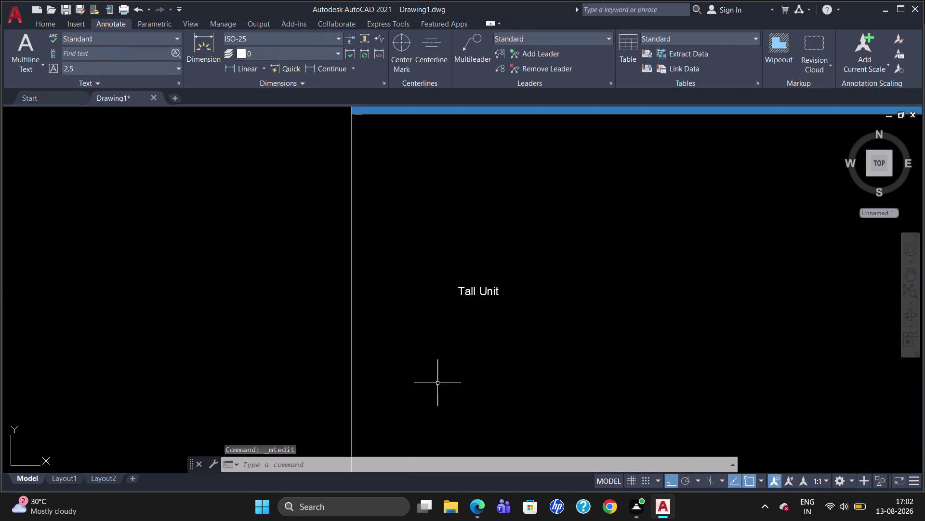
double_click(471, 296)
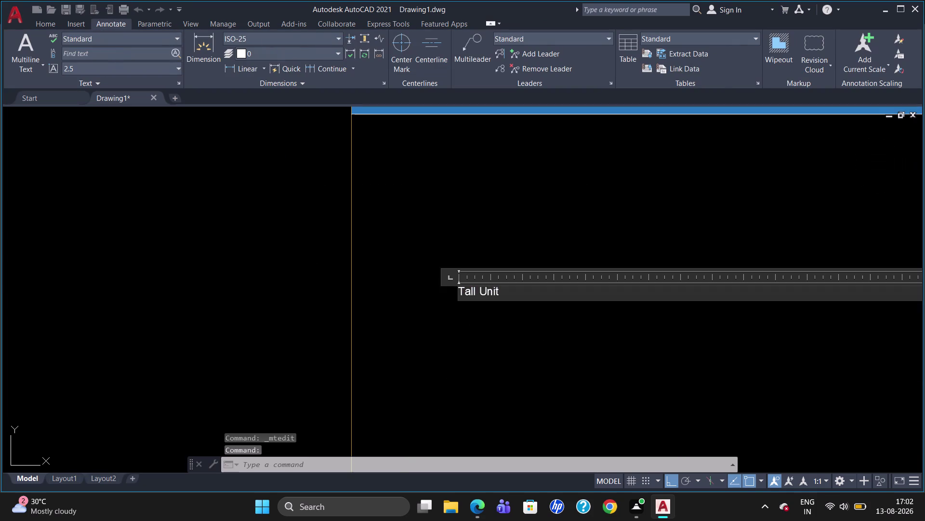
click(518, 293)
drag(518, 293, 450, 300)
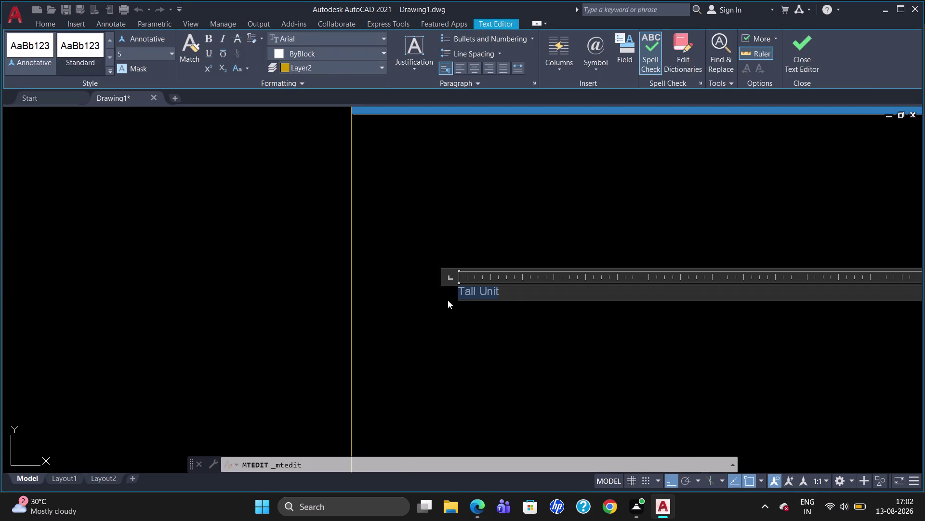
click(156, 55)
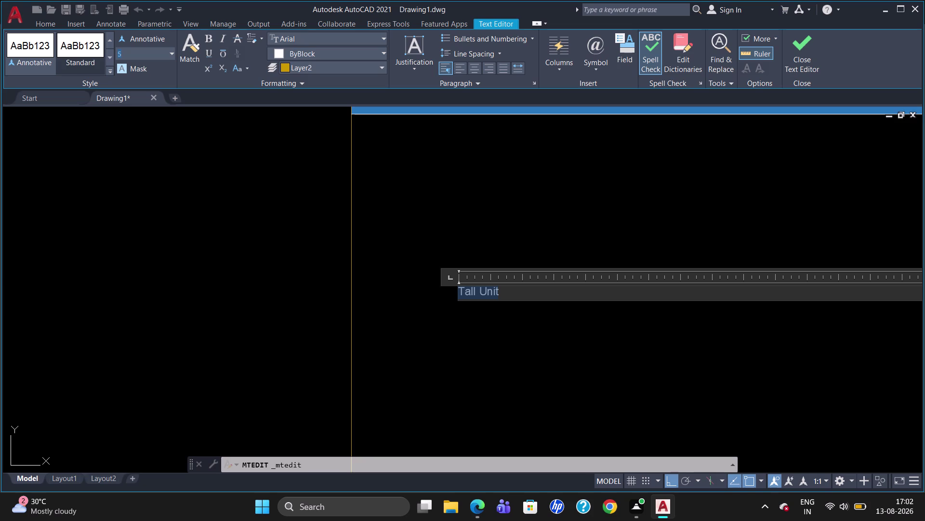
key(BackSpace)
text(40)
key(Return)
key(Escape)
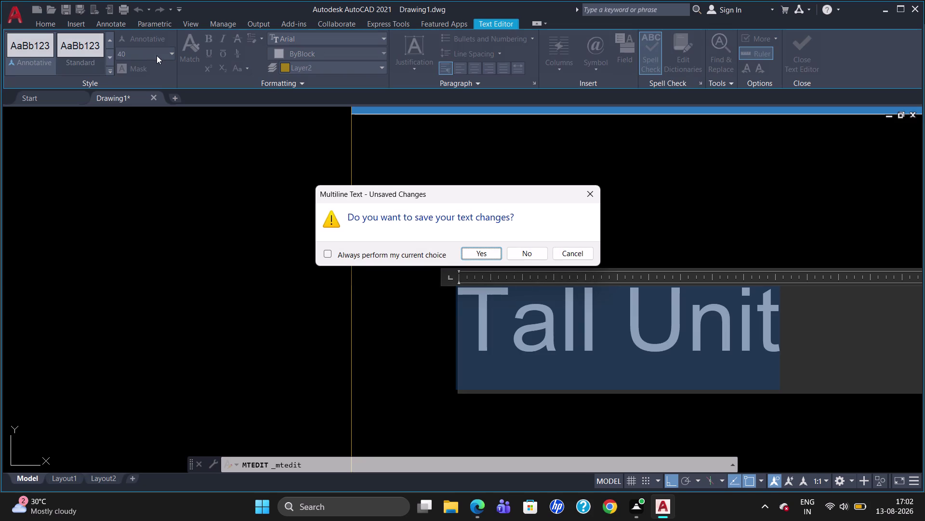
click(487, 252)
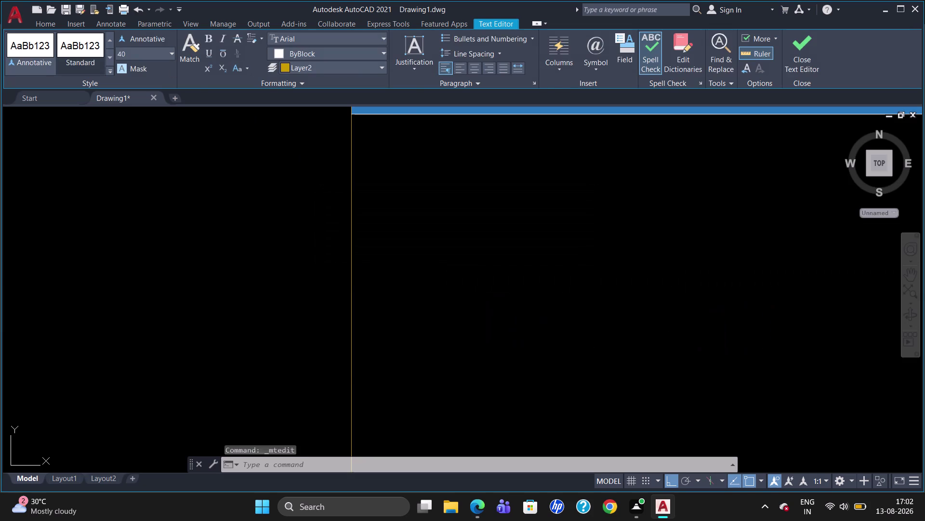
scroll(down, 3)
scroll(up, 3)
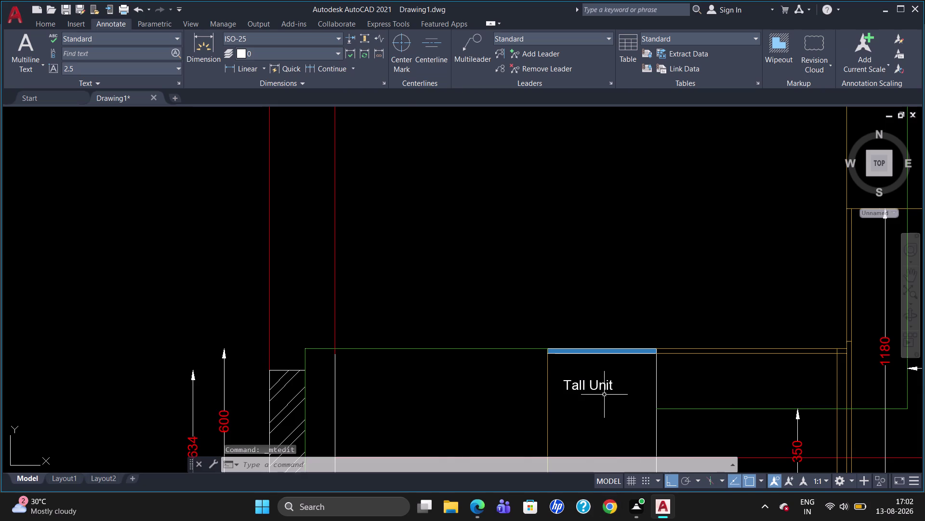
Change the Tall Unit label's justification from Middle Left to Middle Center and save.
scroll(down, 3)
scroll(up, 3)
scroll(down, 3)
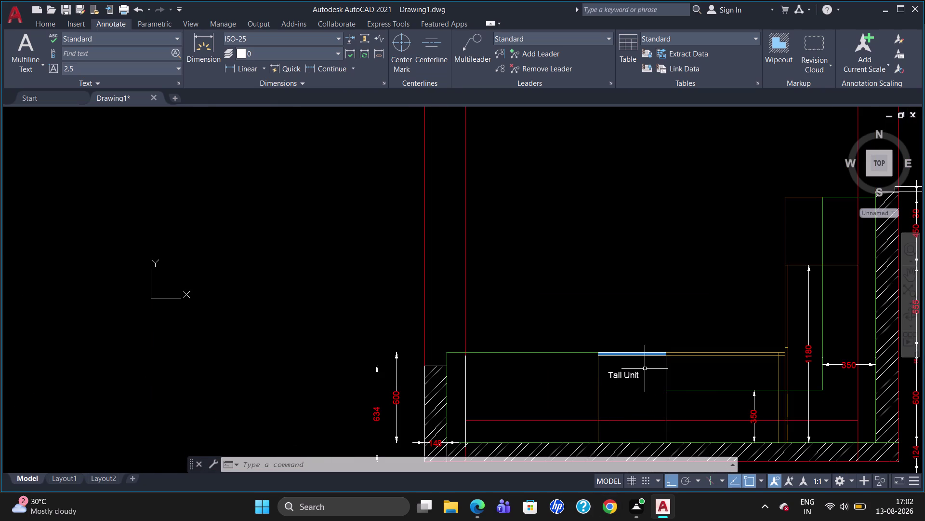
click(619, 377)
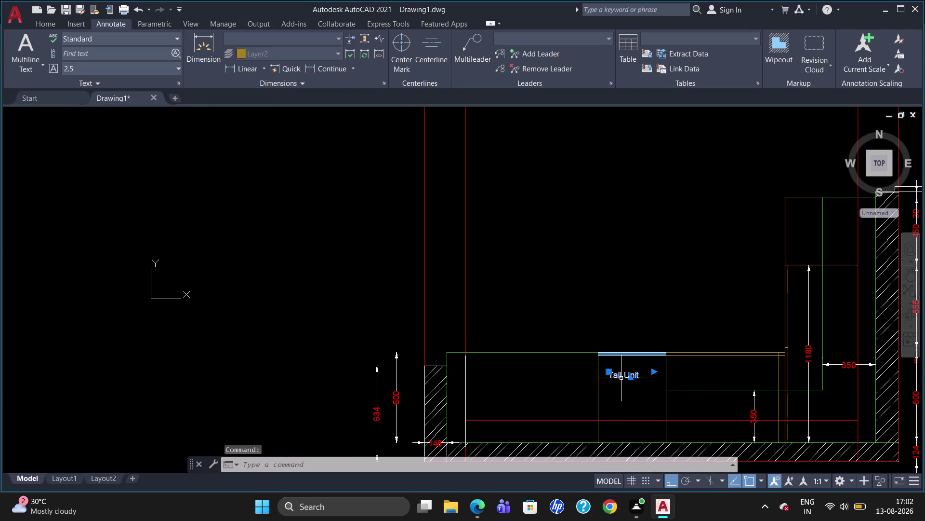
double_click(623, 377)
drag(645, 377, 611, 375)
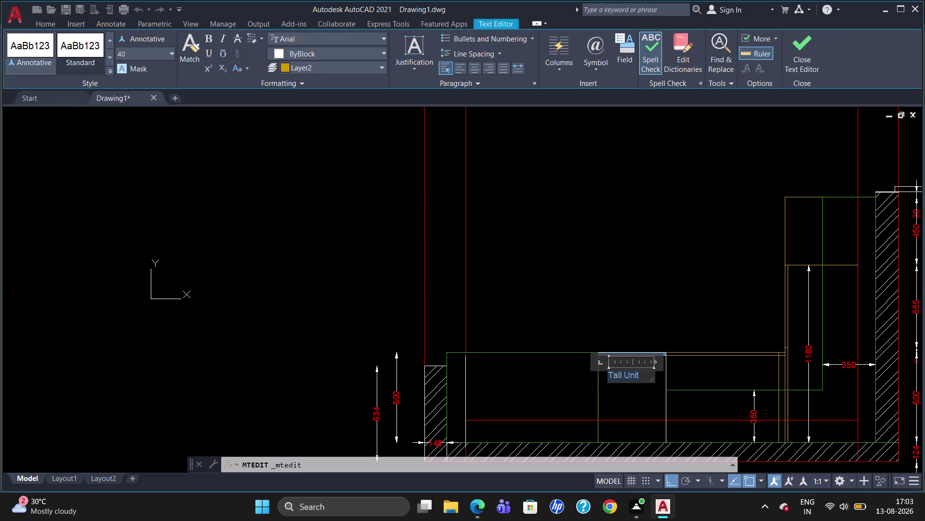
drag(611, 375, 600, 378)
click(424, 64)
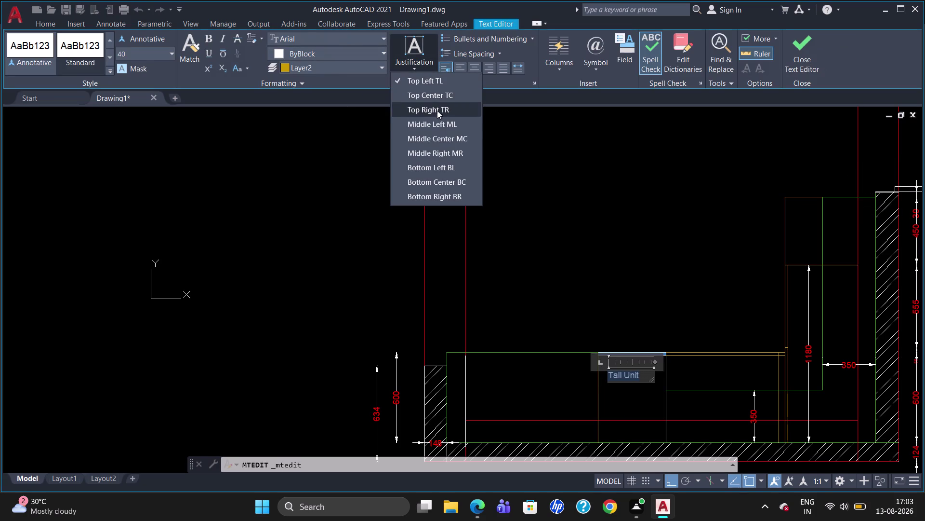
click(439, 121)
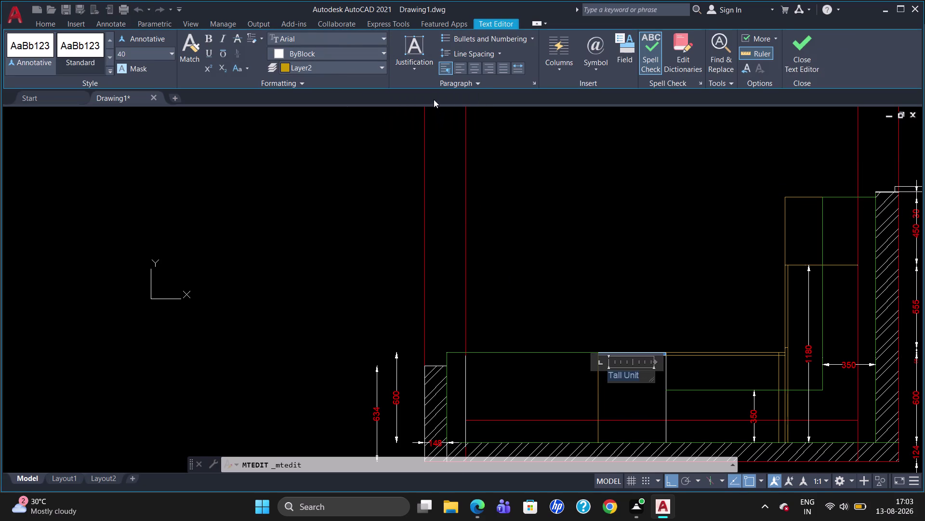
click(414, 67)
click(438, 138)
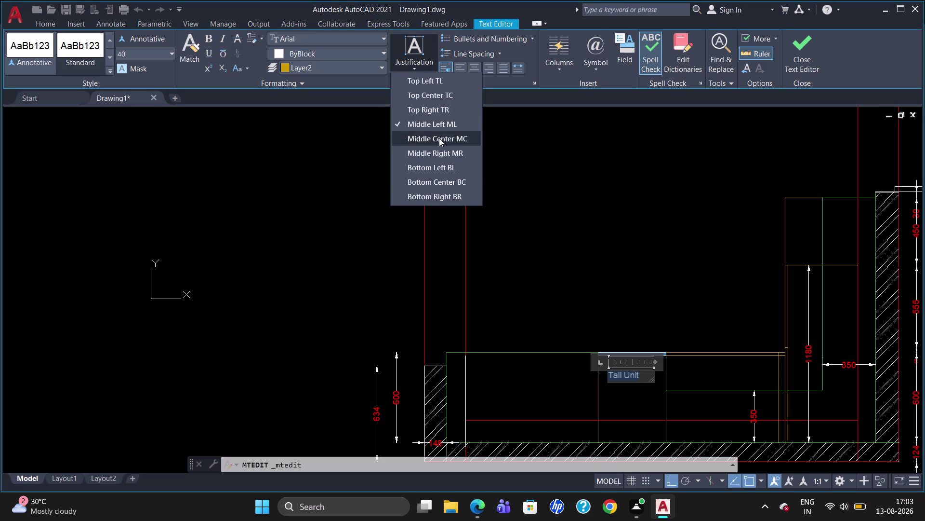
key(Escape)
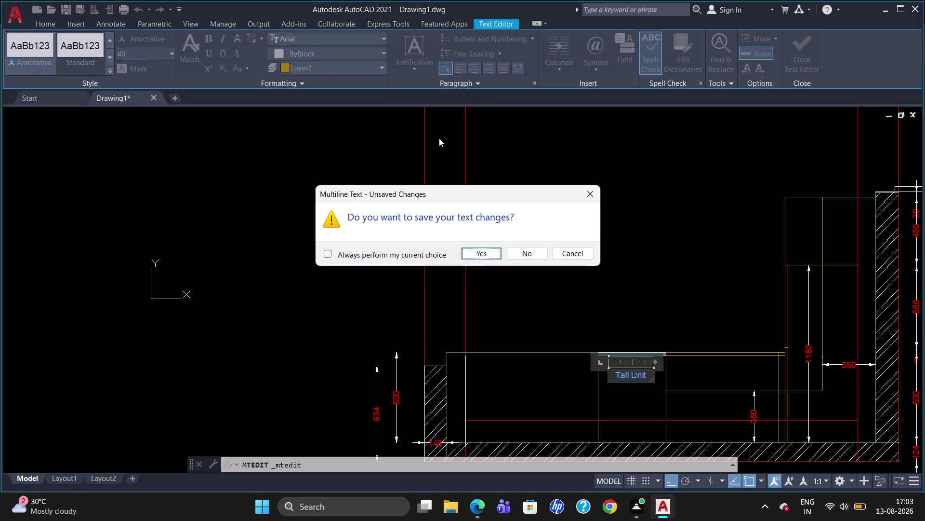
click(486, 252)
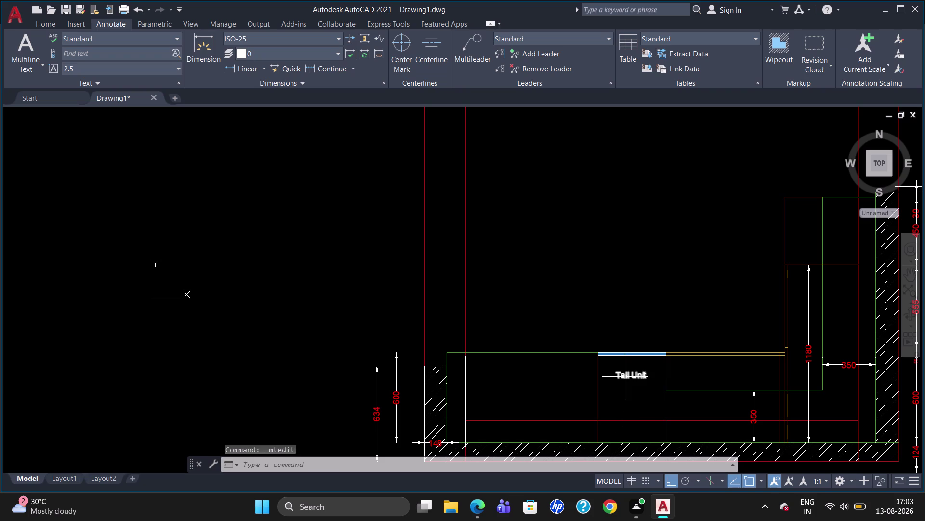
text(co)
key(Return)
click(624, 377)
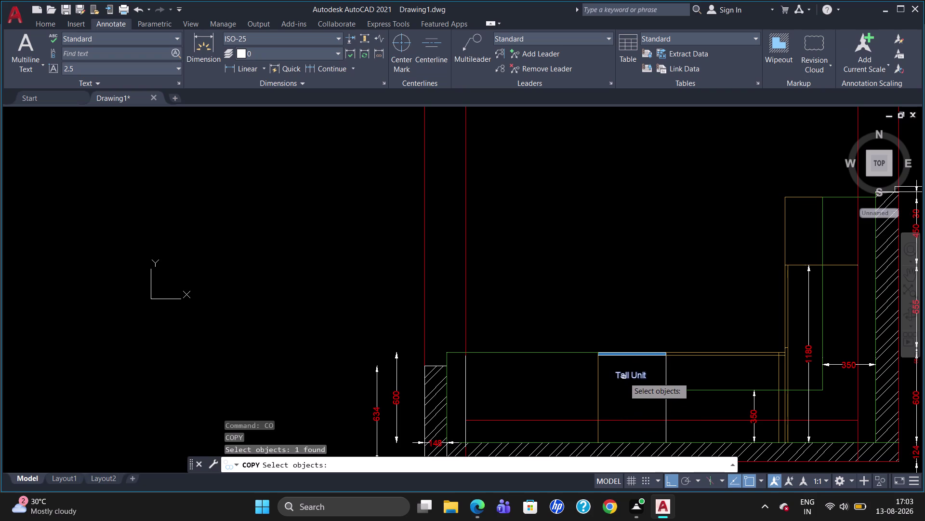
key(Return)
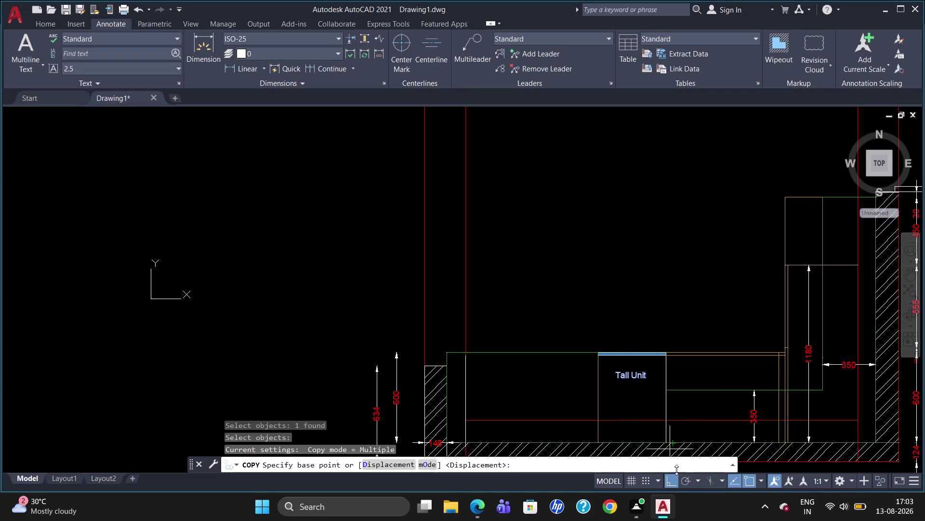
click(689, 483)
click(626, 377)
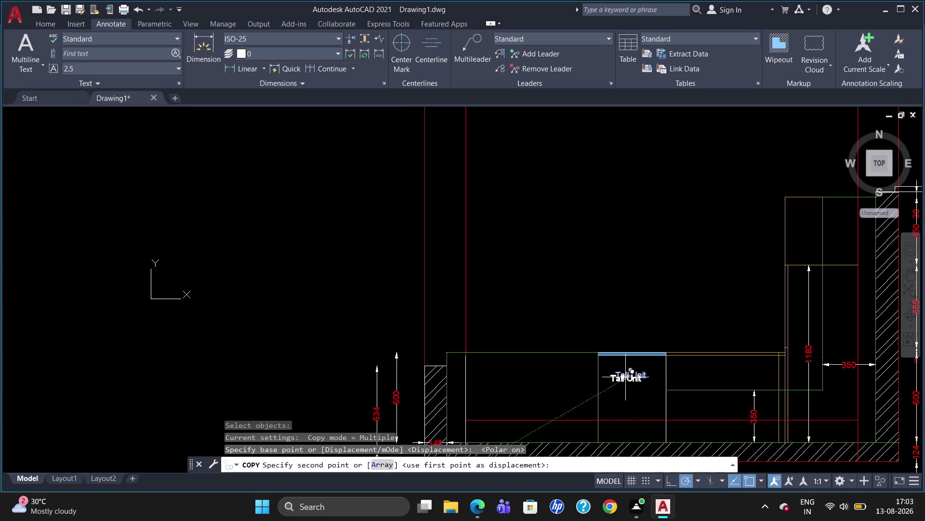
click(626, 324)
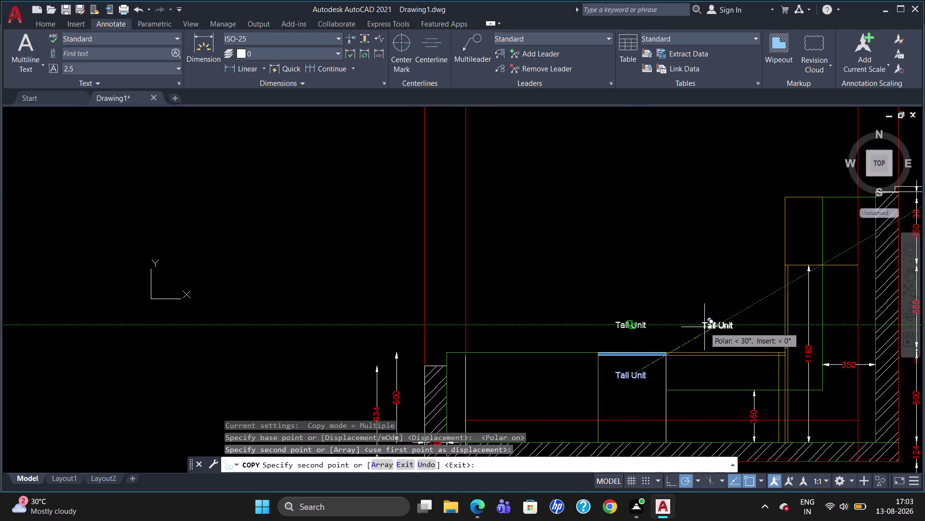
click(705, 332)
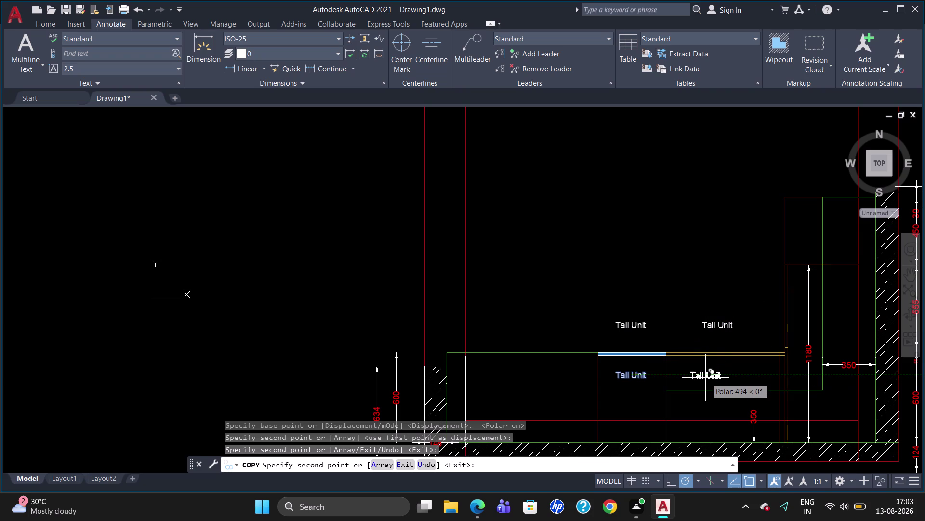
click(706, 406)
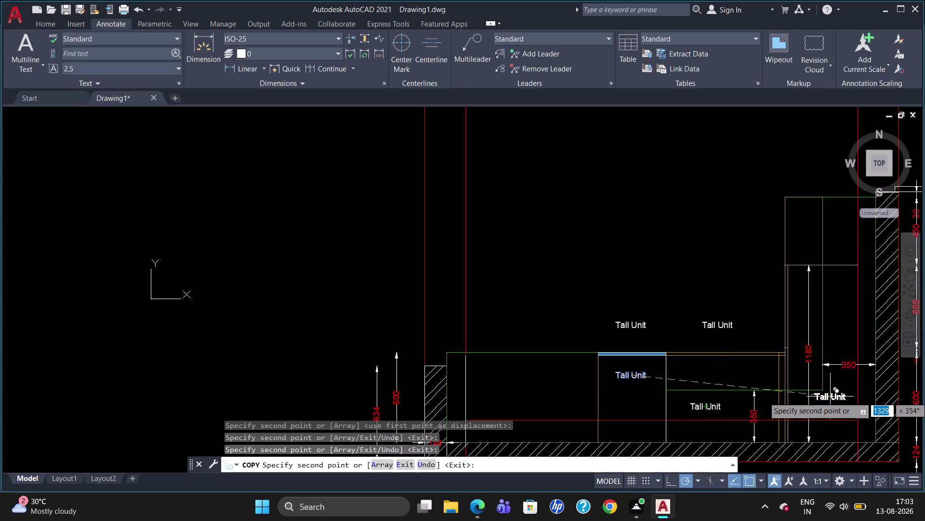
click(831, 408)
key(Escape)
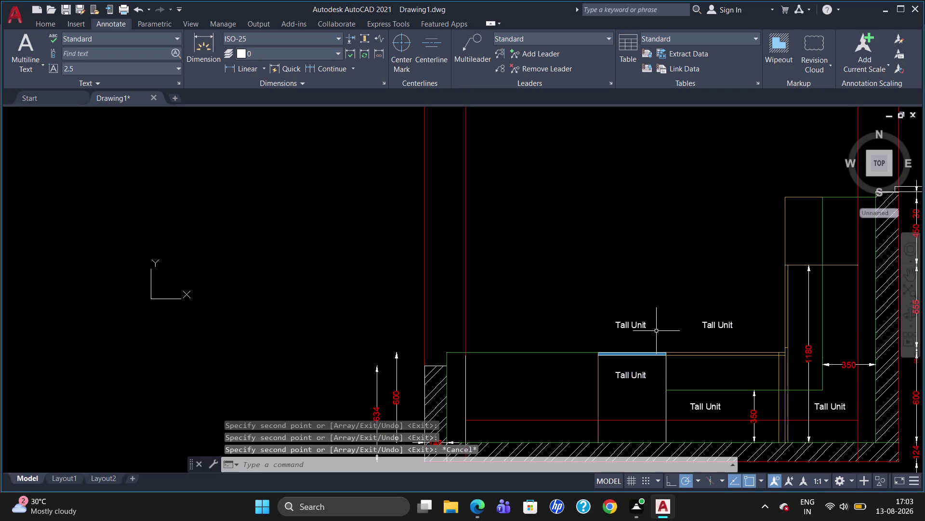
double_click(641, 324)
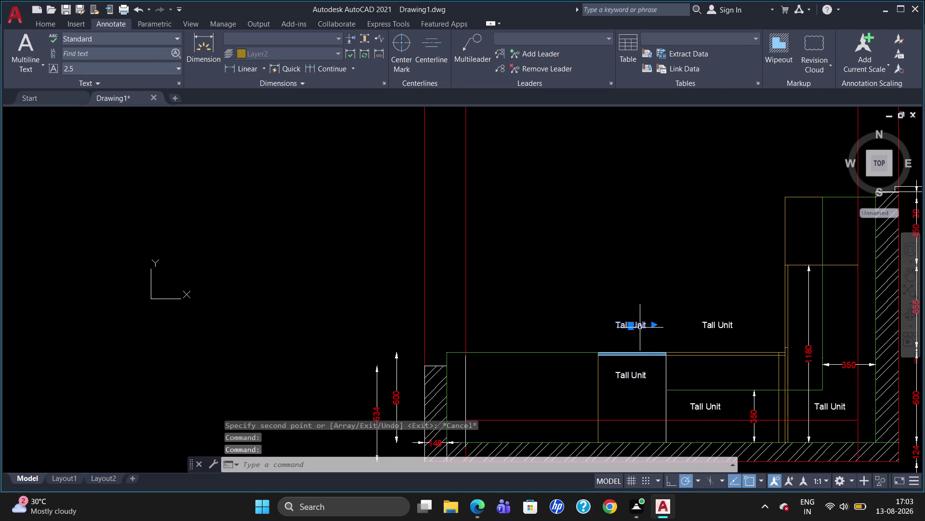
double_click(633, 323)
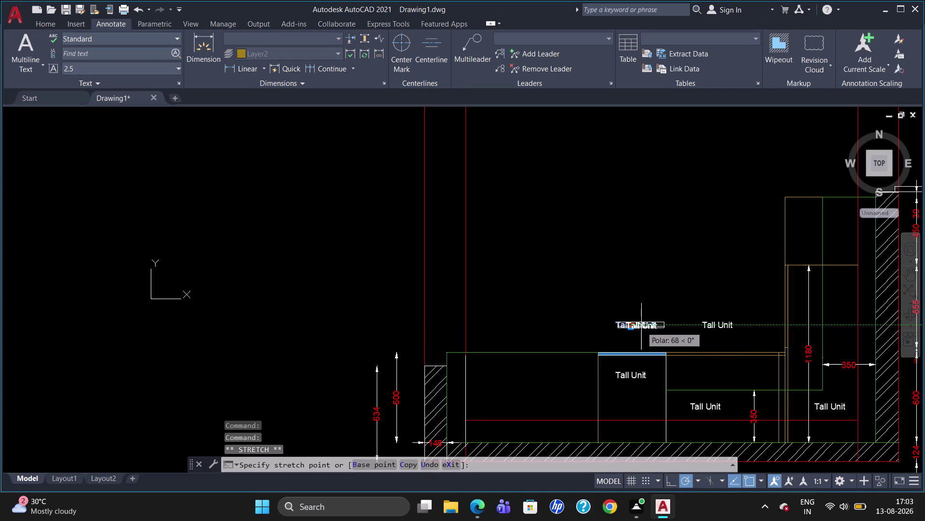
key(Escape)
double_click(641, 326)
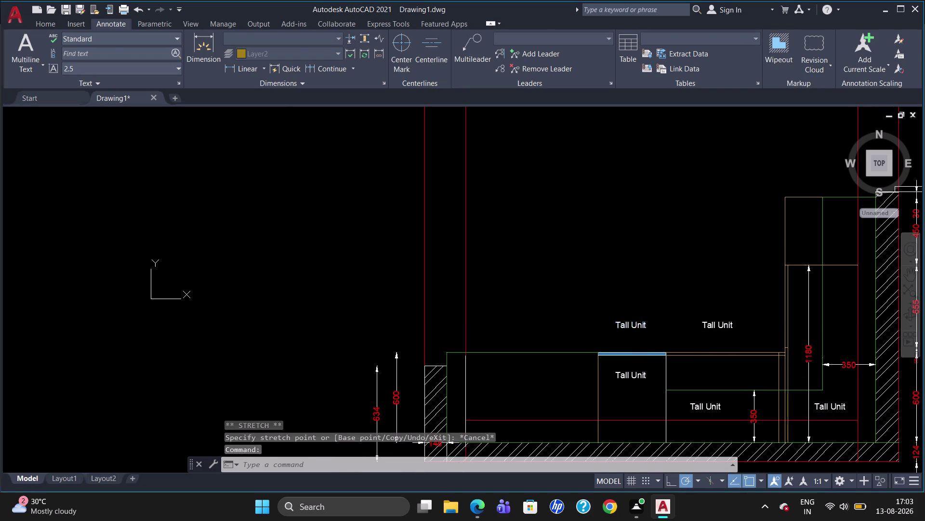
click(647, 325)
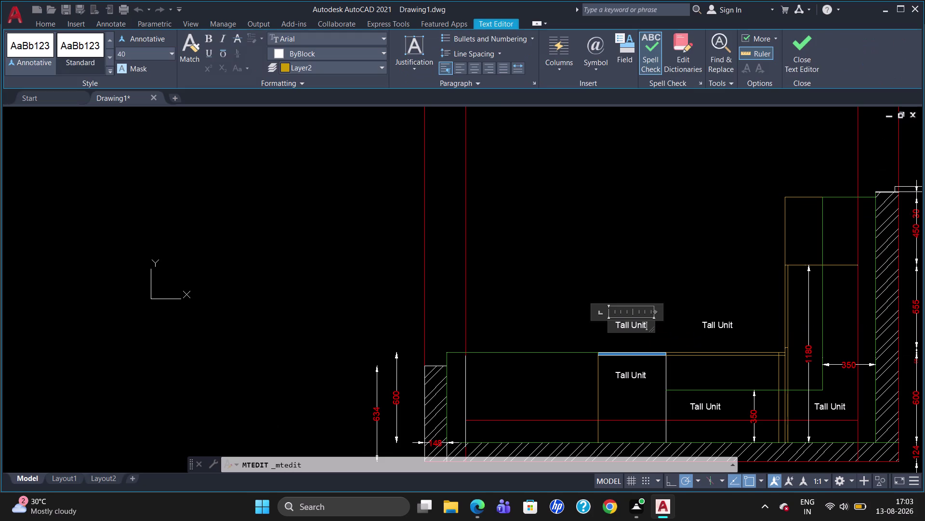
Replace the upper-left Tall Unit wording with '1-Openable' on the first line.
key(BackSpace)
key(BackSpace)
key(BackSpace)
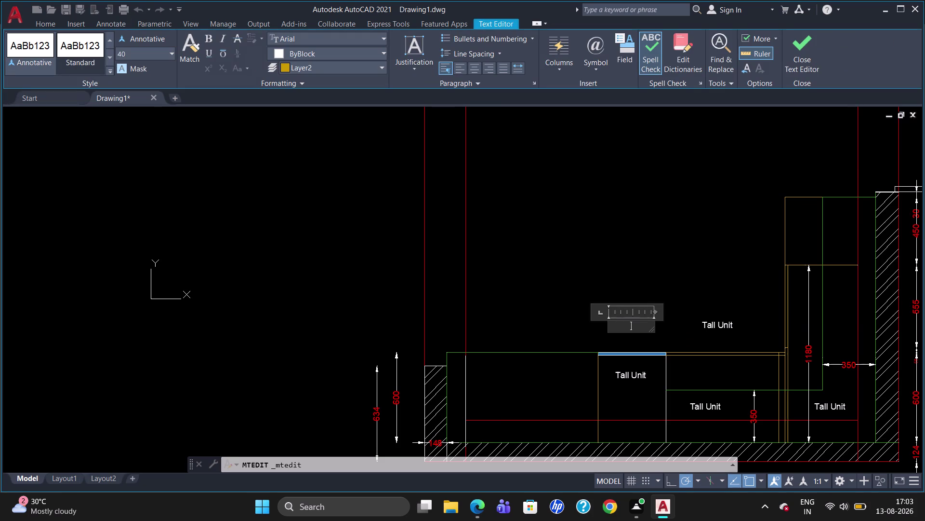
text(1)
text(-)
key(o)
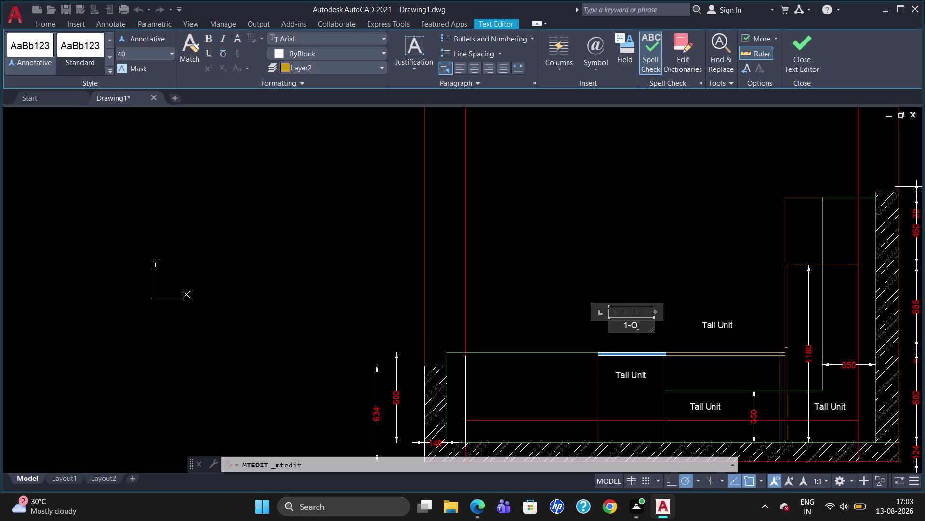
text(pena)
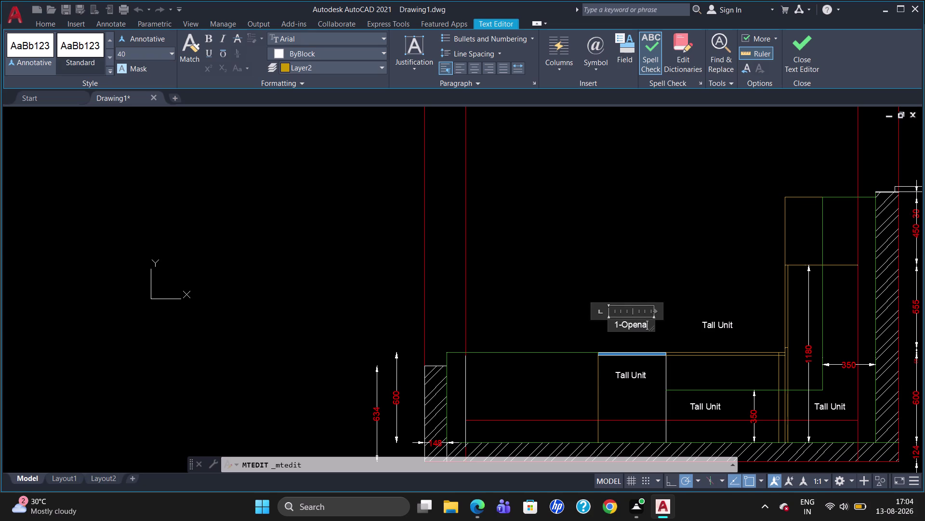
text(bl)
text(e)
key(Return)
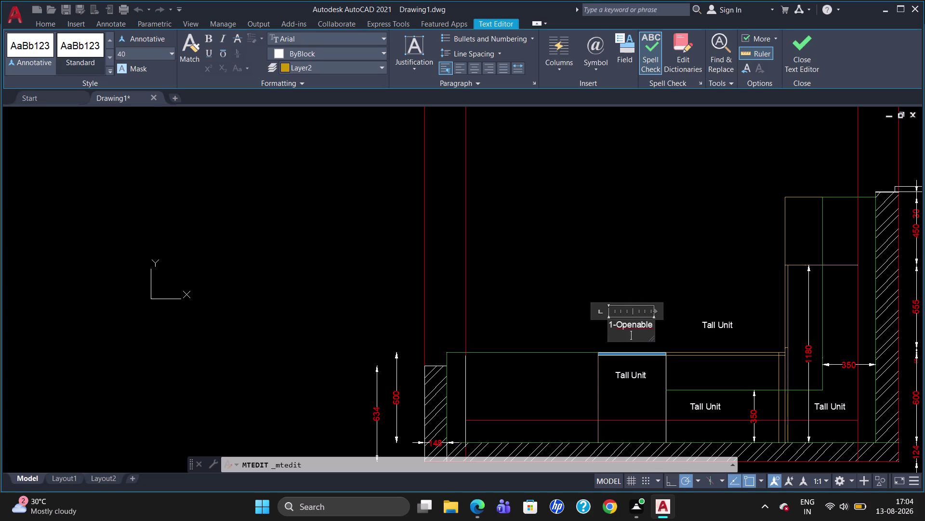
Add the 'A1.Profile', 'Glass' and 'Shutter' lines and save the label change.
key(a)
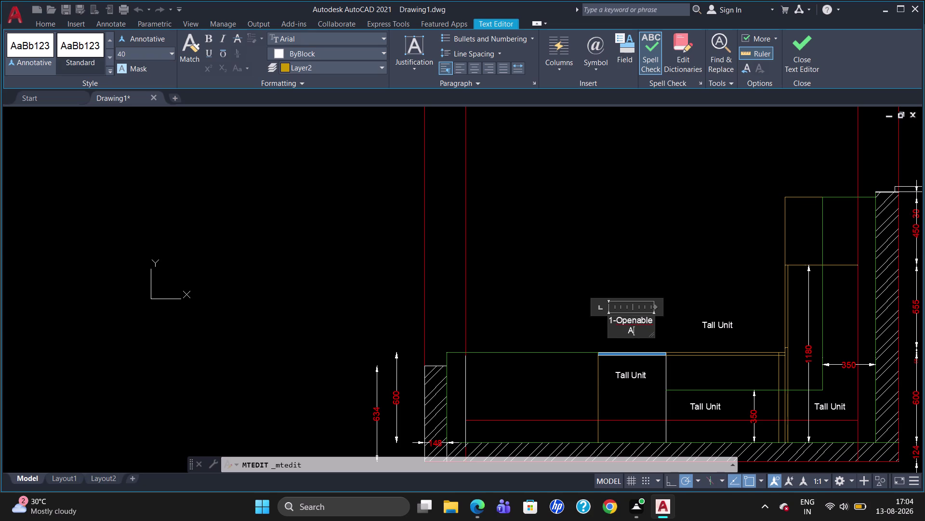
key(1)
key(period)
key(p)
text(rofi)
text(le)
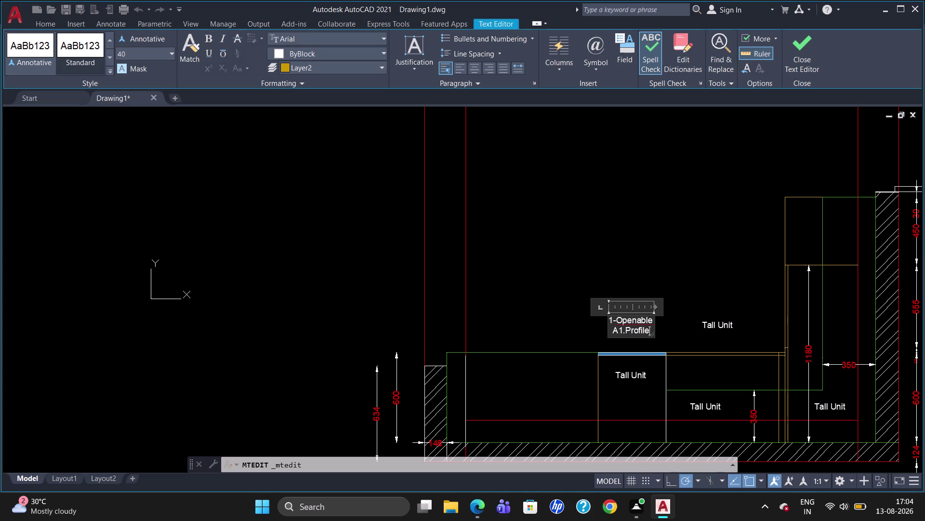
key(Return)
key(g)
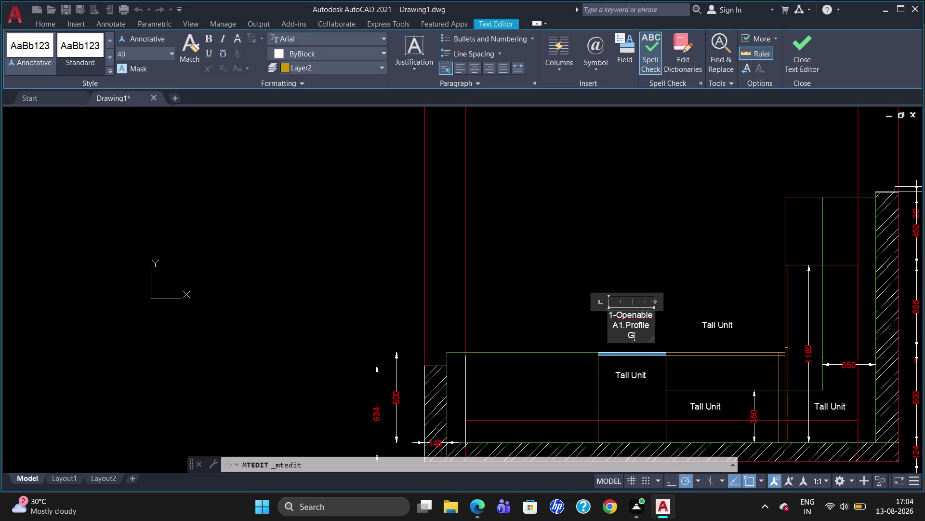
text(lass)
key(space)
key(s)
text(hutter)
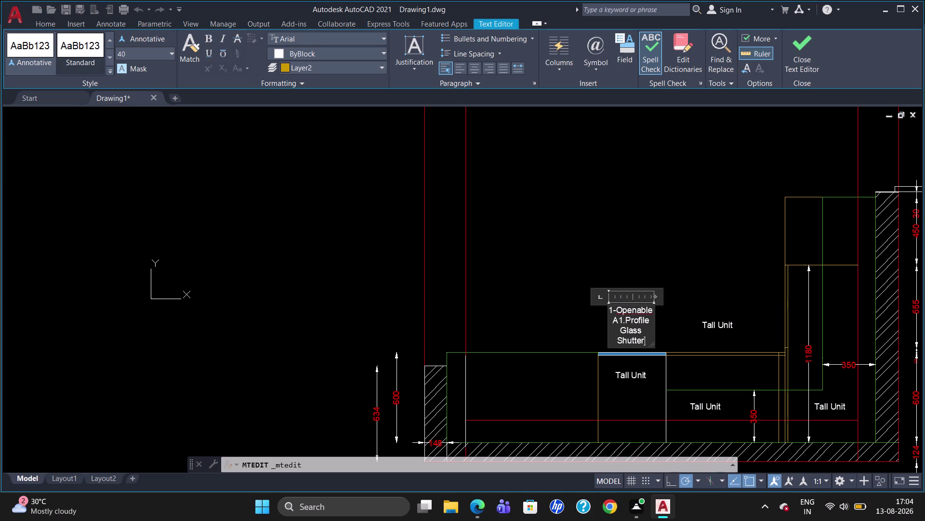
key(Escape)
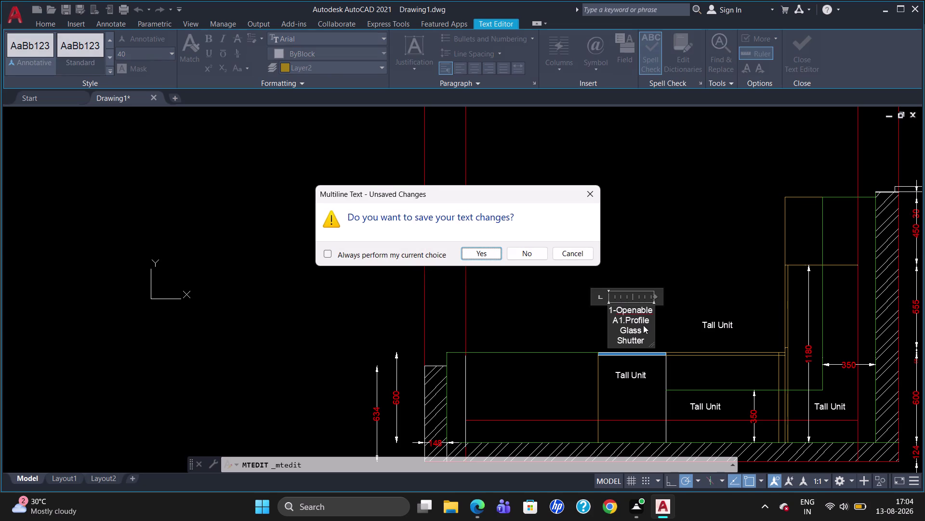
click(486, 252)
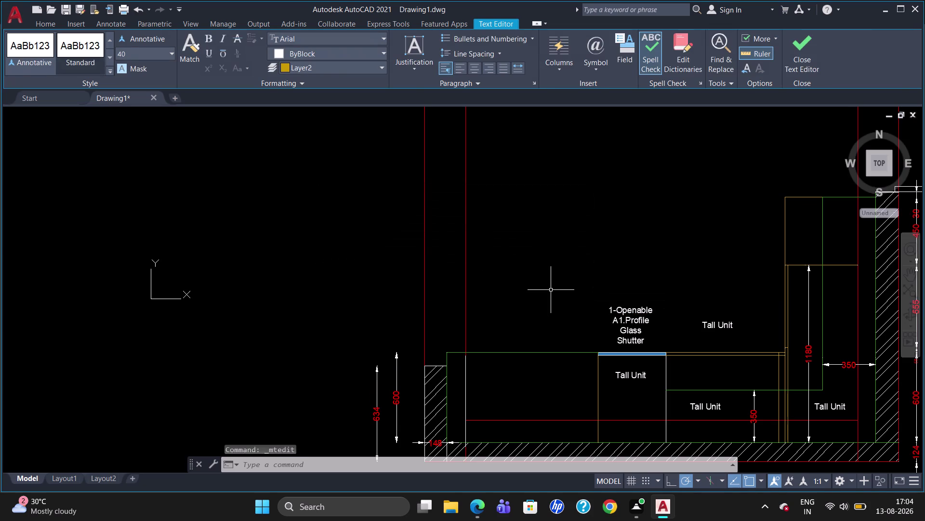
double_click(713, 328)
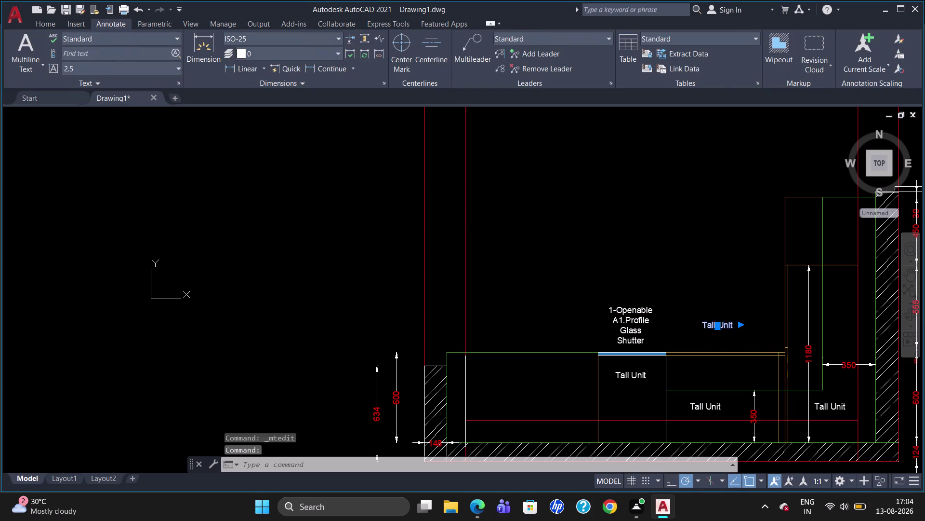
Replace the right Tall Unit wording with '2-Innotech' on the first line.
click(736, 321)
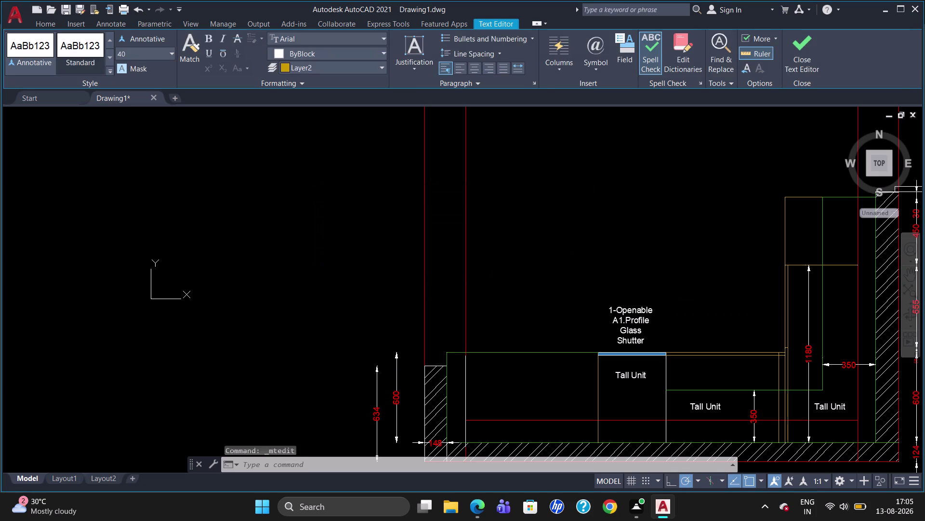
Change the drawer label's justification and widen its text box to fit one line.
click(714, 323)
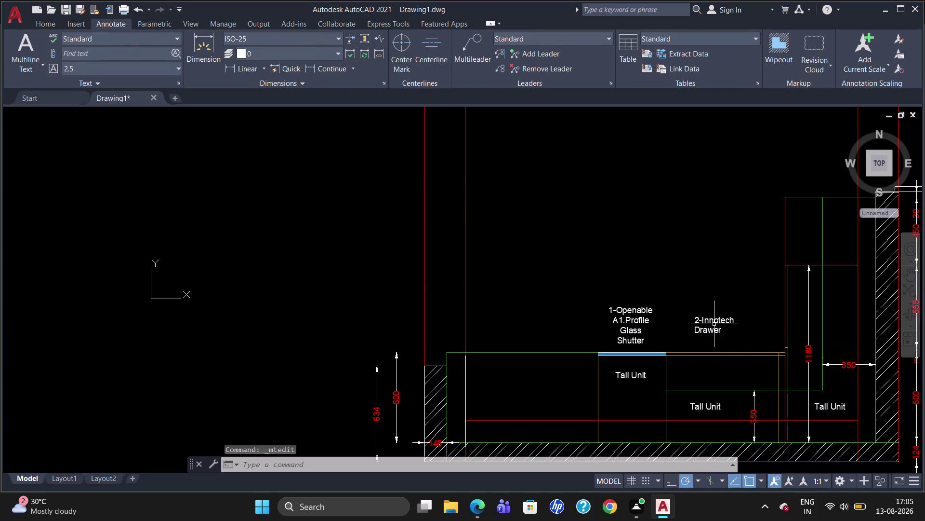
double_click(714, 323)
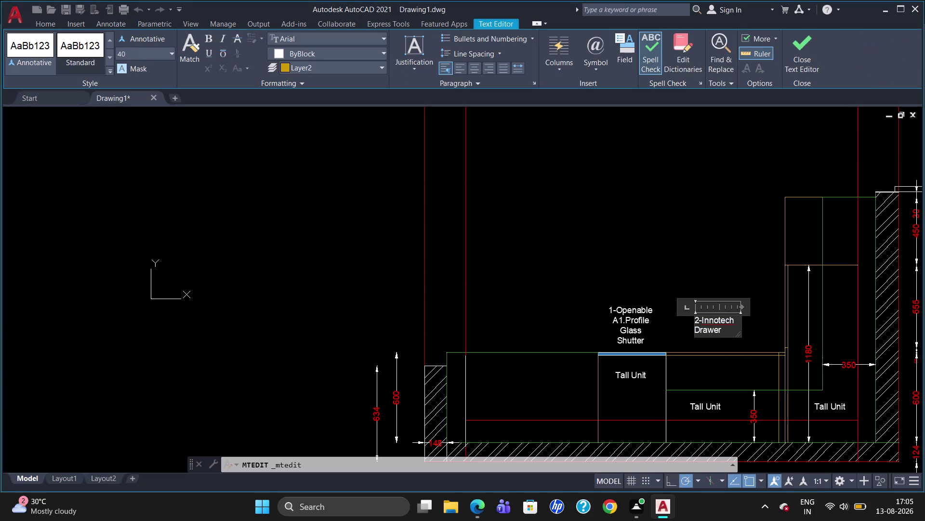
click(411, 69)
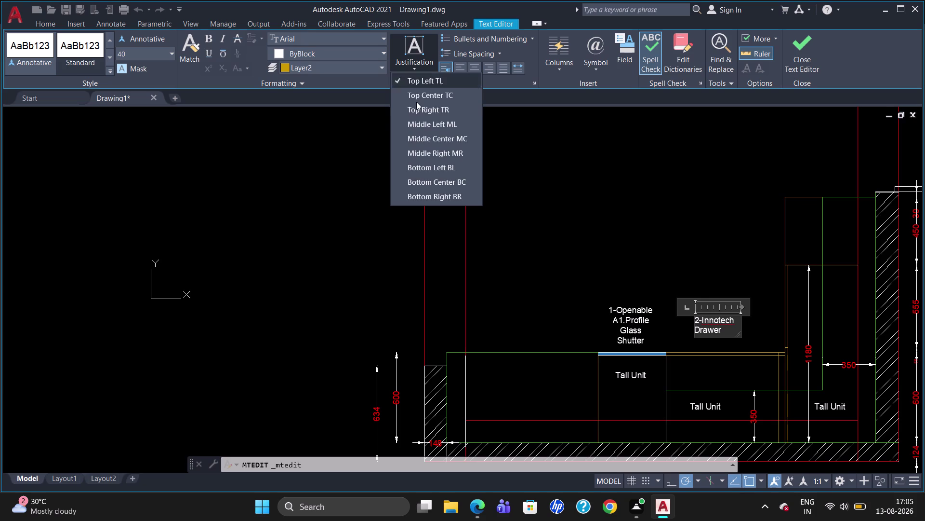
click(433, 91)
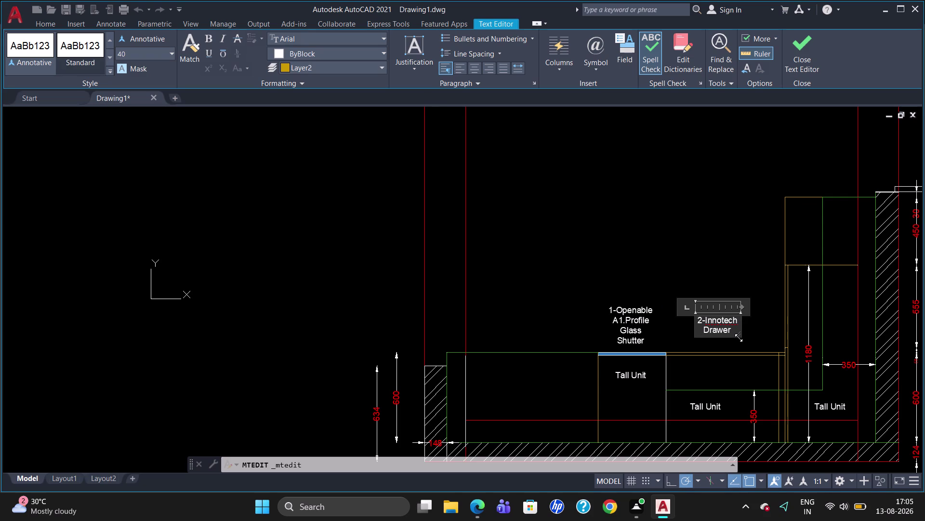
drag(739, 337, 742, 345)
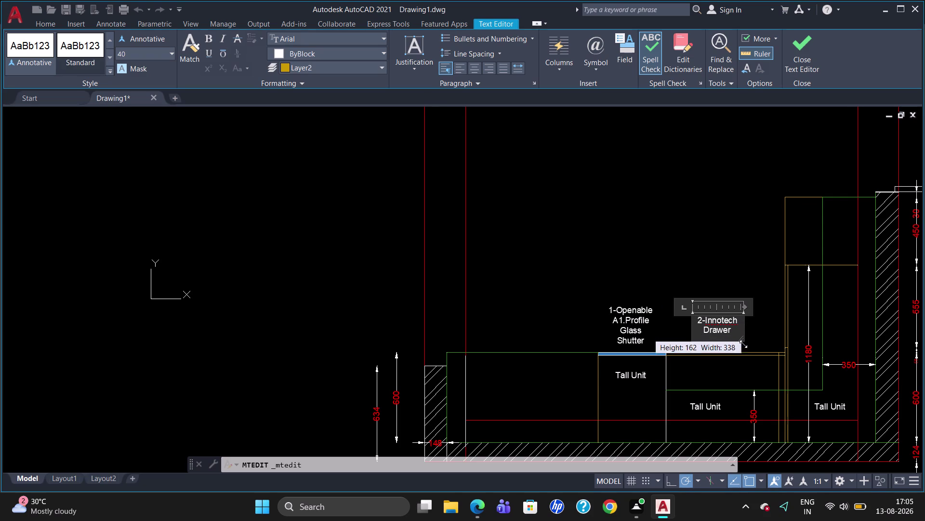
drag(742, 345, 766, 333)
click(766, 333)
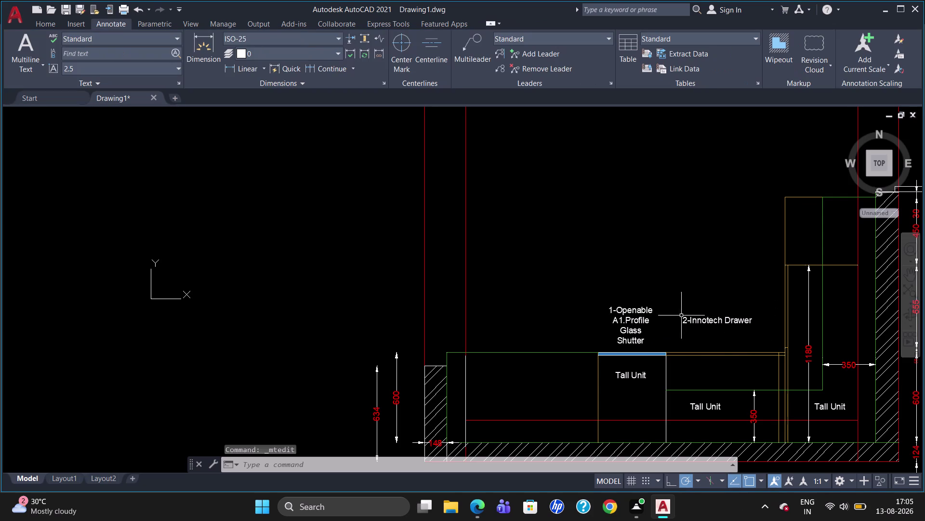
Move the 2-Innotech Drawer label down into position using its grip.
double_click(697, 322)
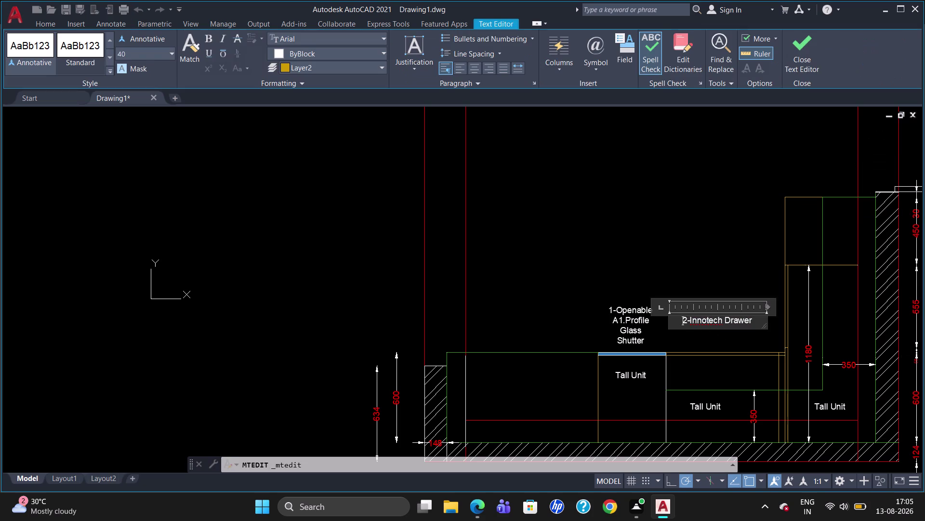
key(Escape)
click(714, 315)
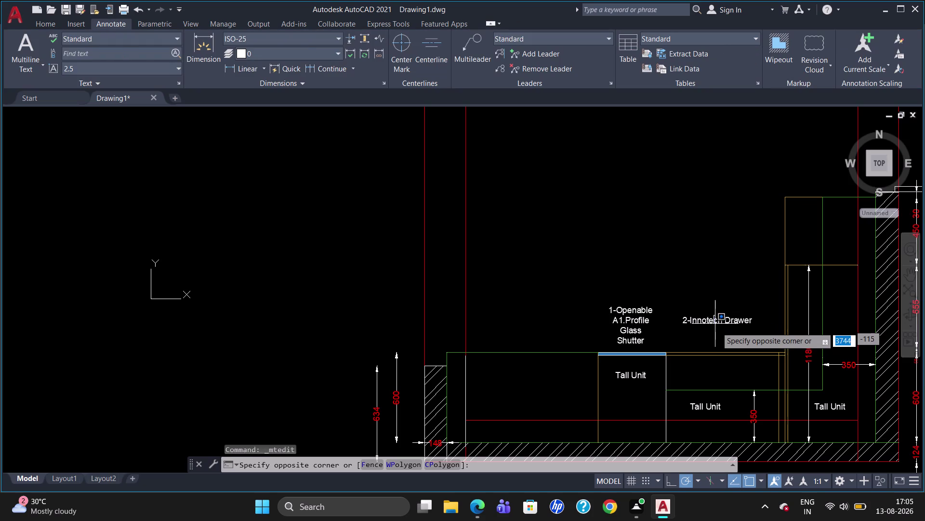
click(717, 321)
click(717, 320)
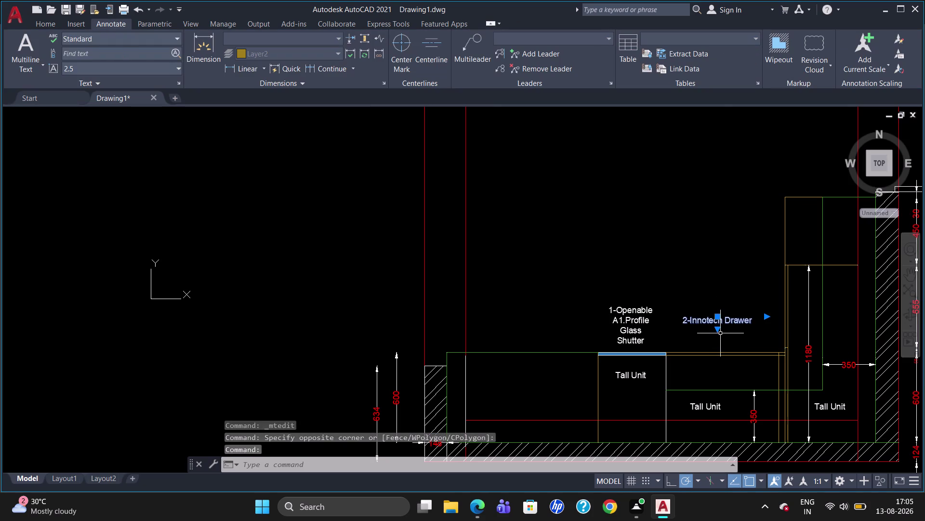
drag(718, 328, 721, 341)
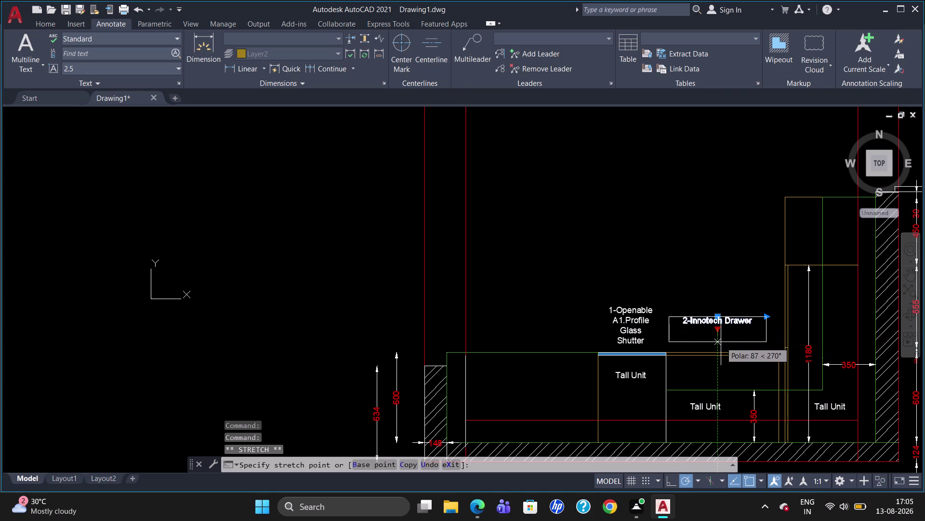
drag(721, 342, 722, 355)
click(721, 354)
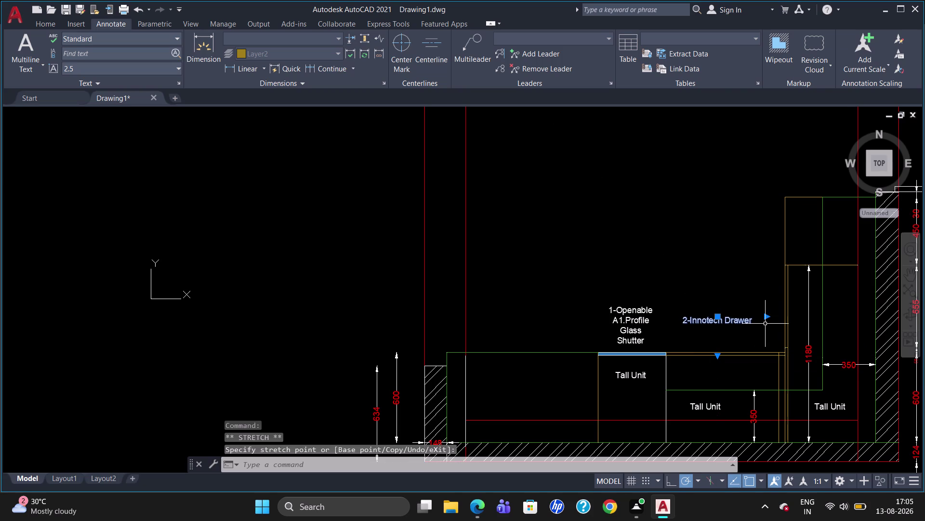
key(Escape)
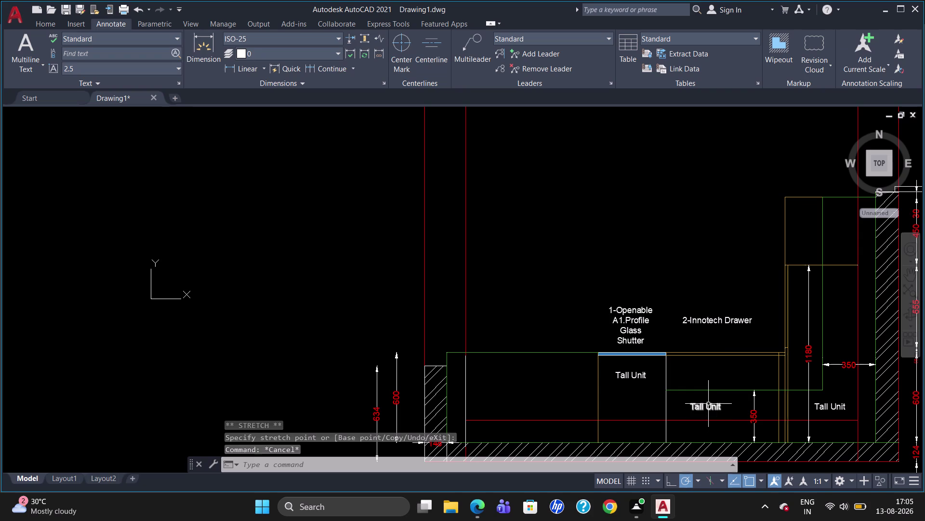
double_click(708, 409)
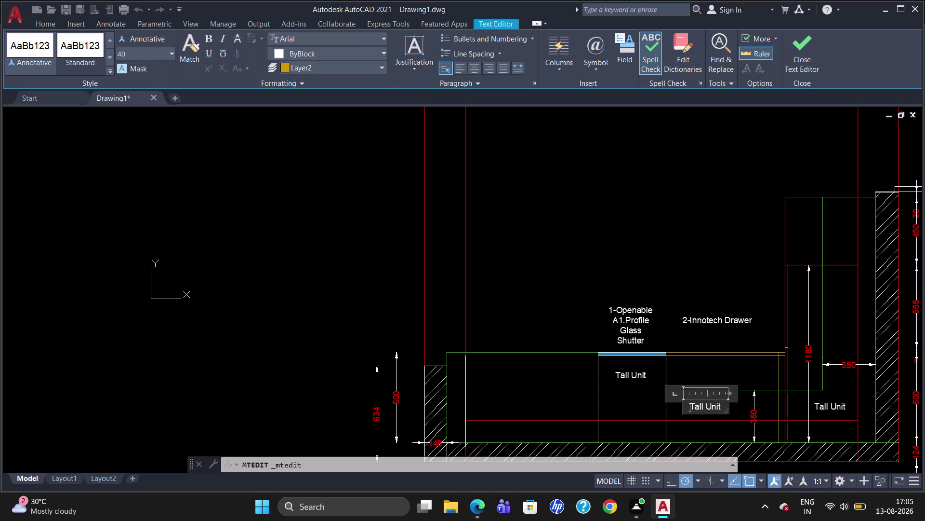
Replace the middle label's Tall Unit text with 'Roller Shutter'.
click(722, 407)
key(BackSpace)
key(BackSpace)
key(BackSpace)
key(r)
text(ol)
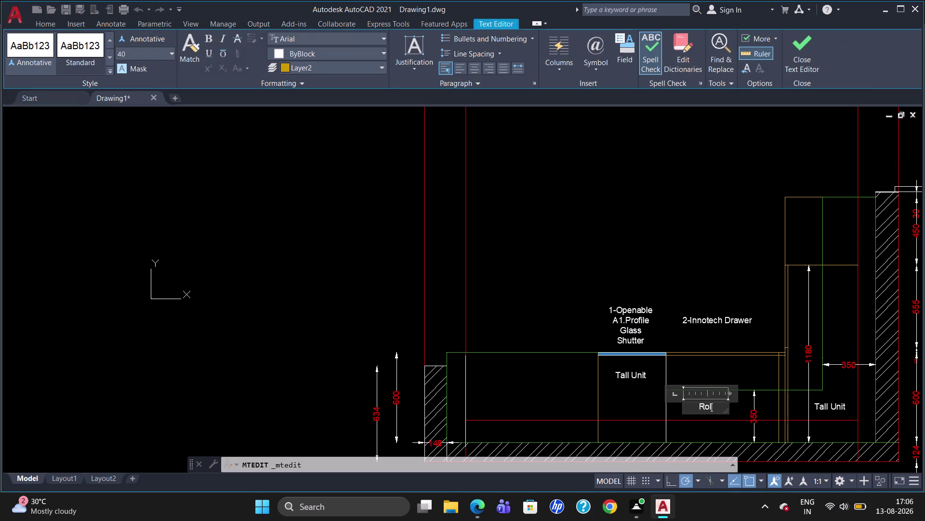
text(ler)
key(space)
key(s)
text(hutter)
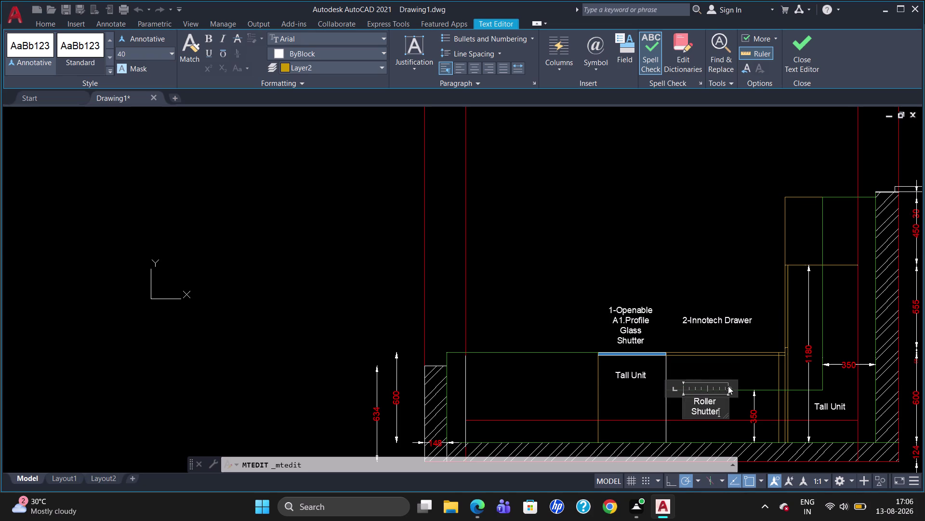
Widen the Roller Shutter text box to a single line and save the change.
drag(725, 388, 733, 396)
drag(729, 415, 736, 417)
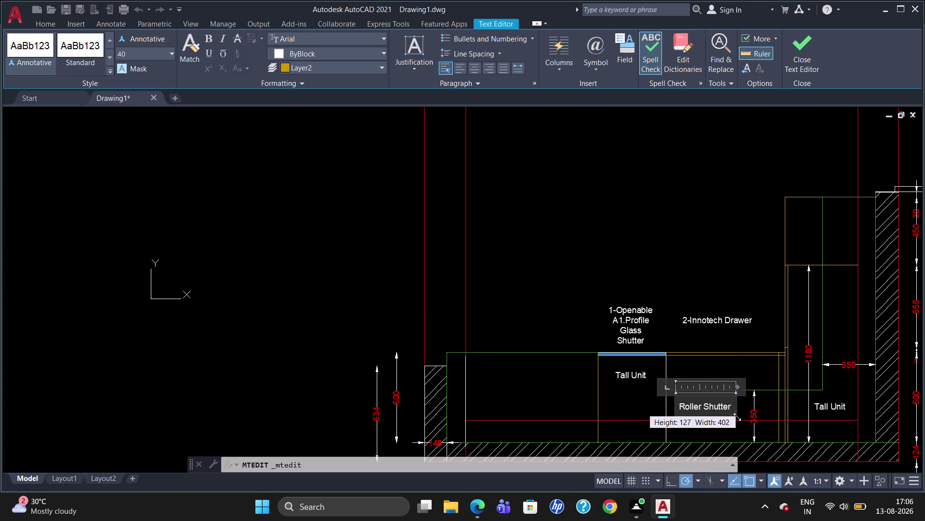
drag(736, 417, 742, 417)
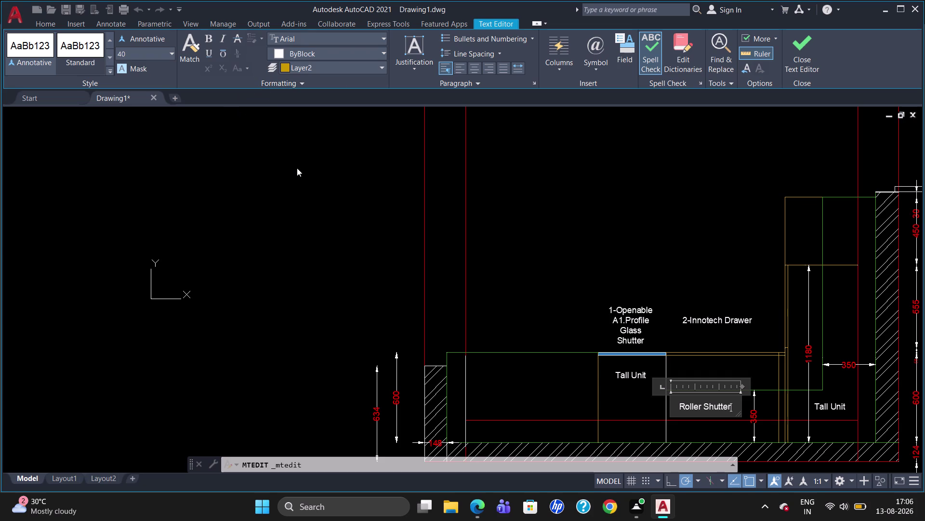
key(Escape)
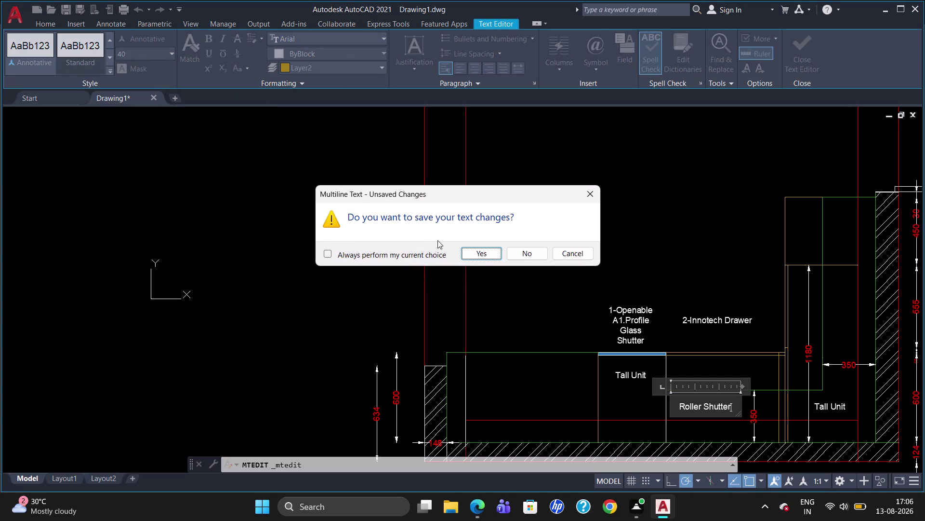
click(484, 251)
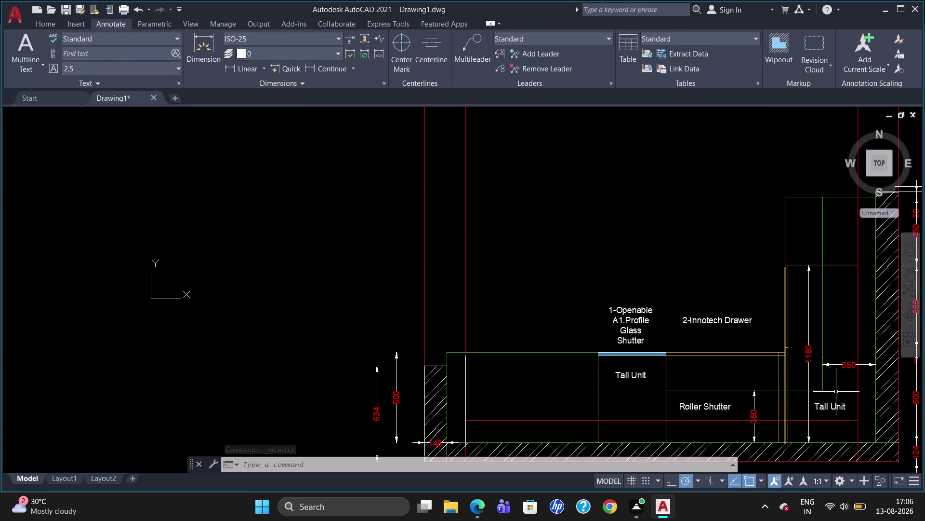
double_click(833, 408)
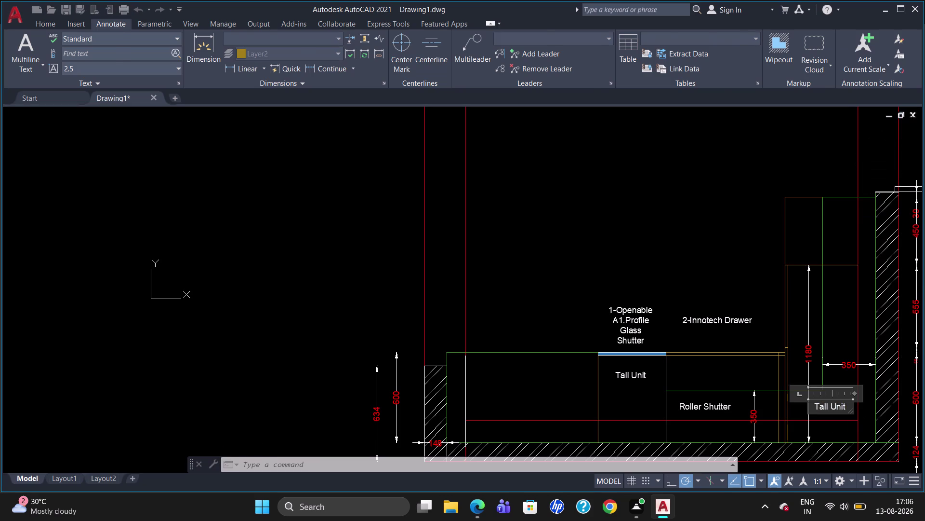
Replace the right-hand label's Tall Unit text with 'L- Corner Unit'.
click(847, 407)
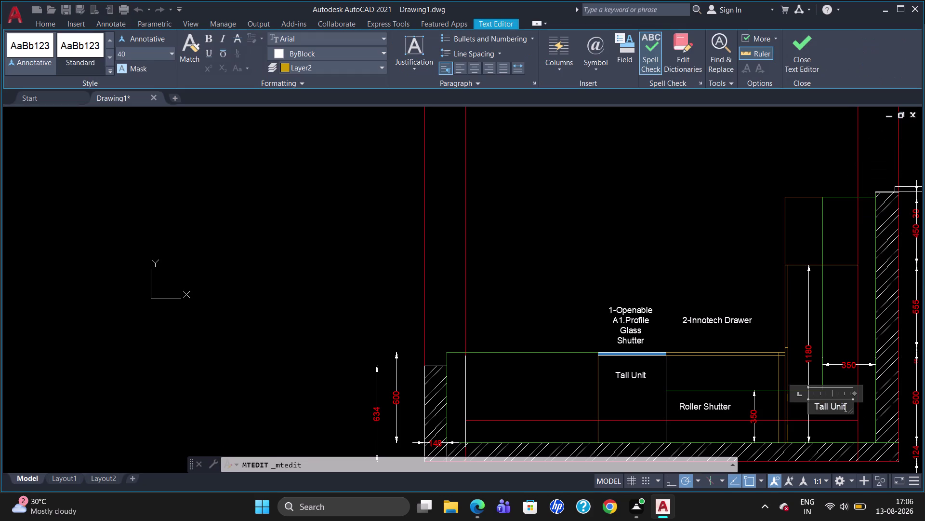
key(BackSpace)
key(BackSpace)
key(BackSpace)
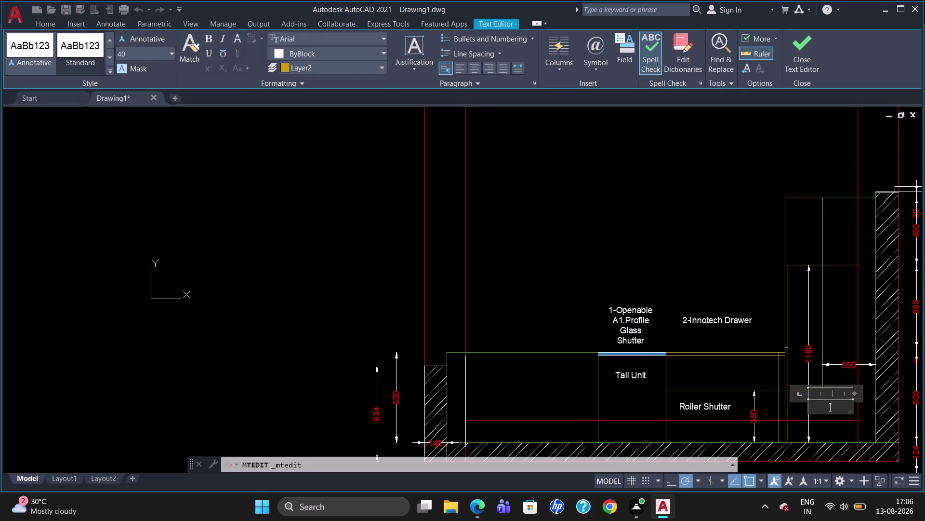
text(L)
text(-)
key(space)
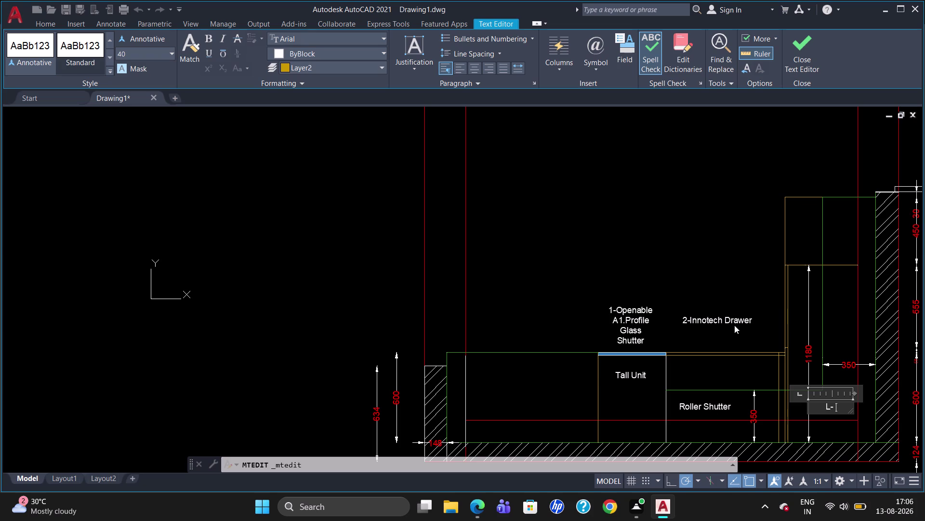
key(c)
text(or)
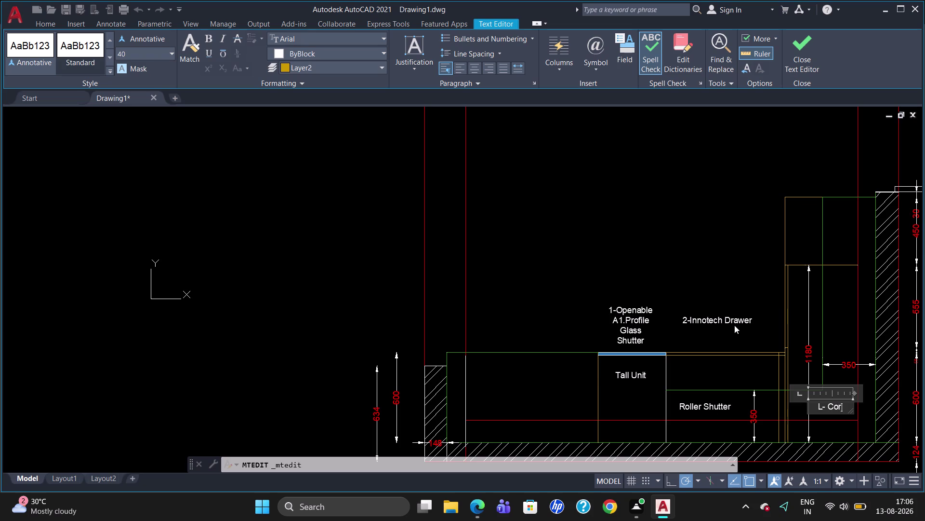
text(ner)
key(space)
key(u)
text(nit)
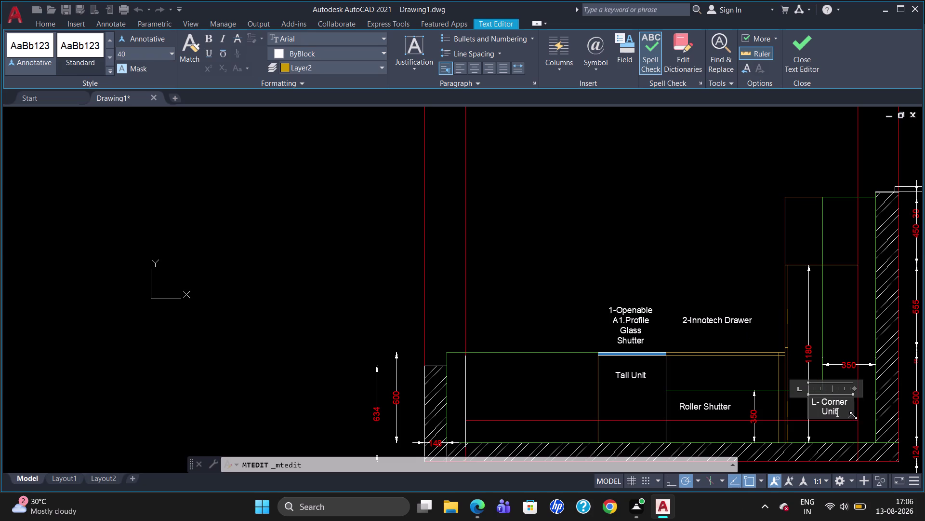
Widen the L- Corner Unit text box to one line and save the change.
drag(853, 416, 858, 415)
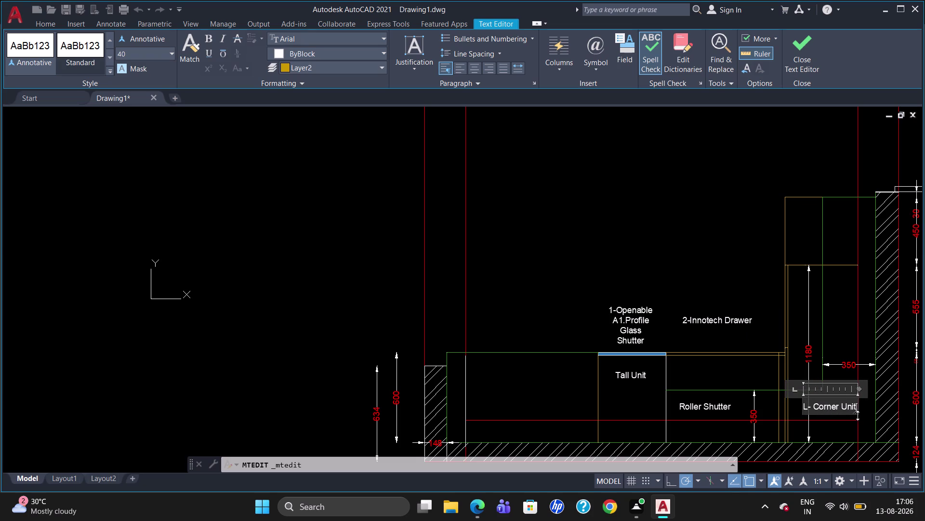
key(Escape)
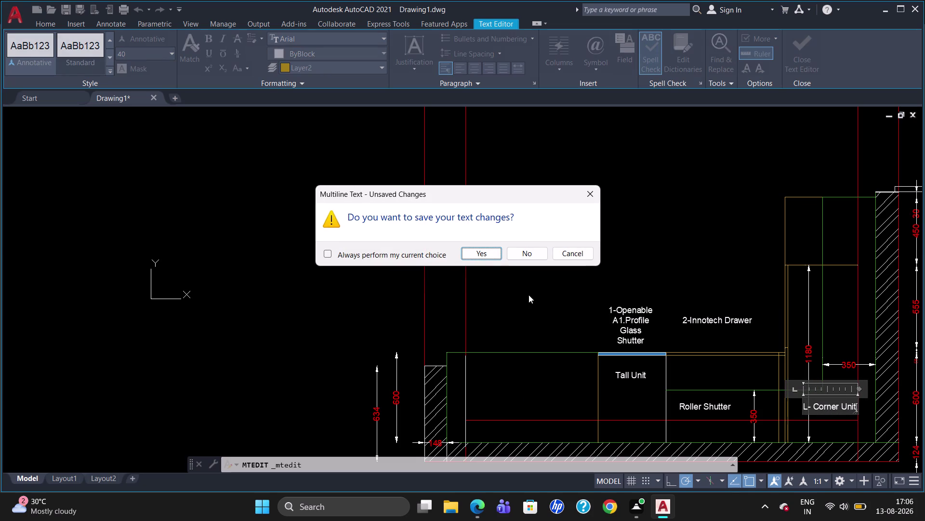
click(490, 253)
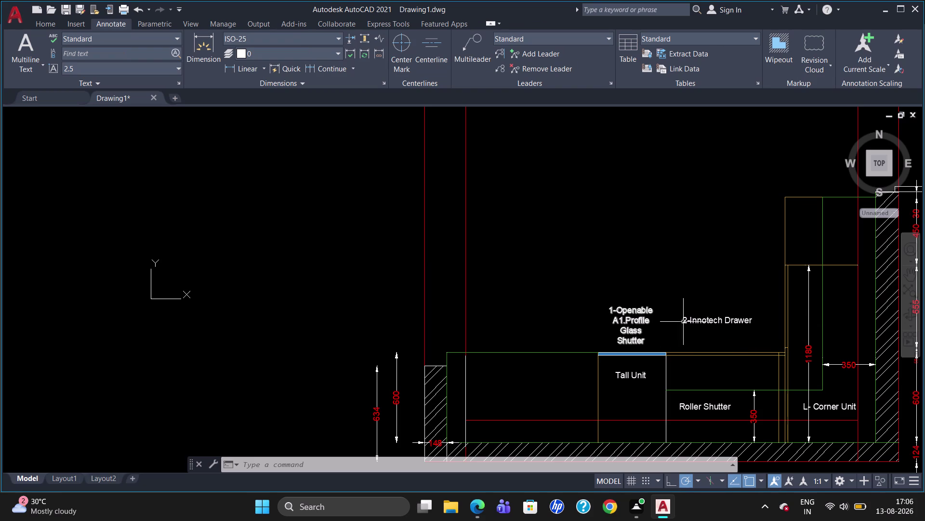
double_click(702, 319)
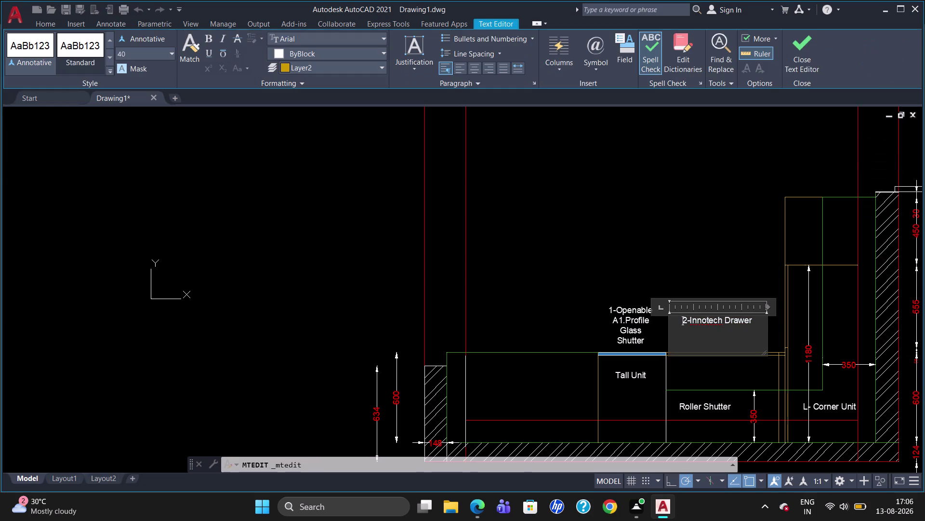
Copy the 2-Innotech Drawer label to three spots above and beside the corner unit.
key(Escape)
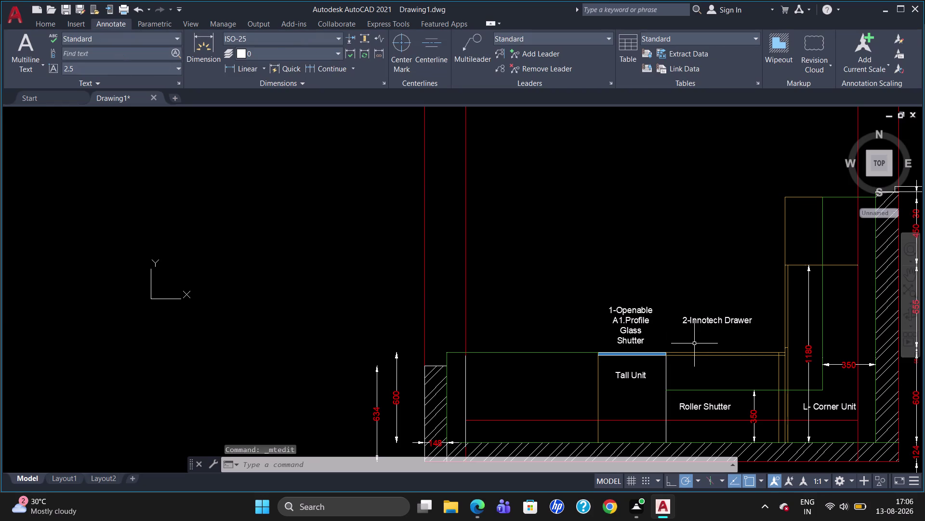
key(c)
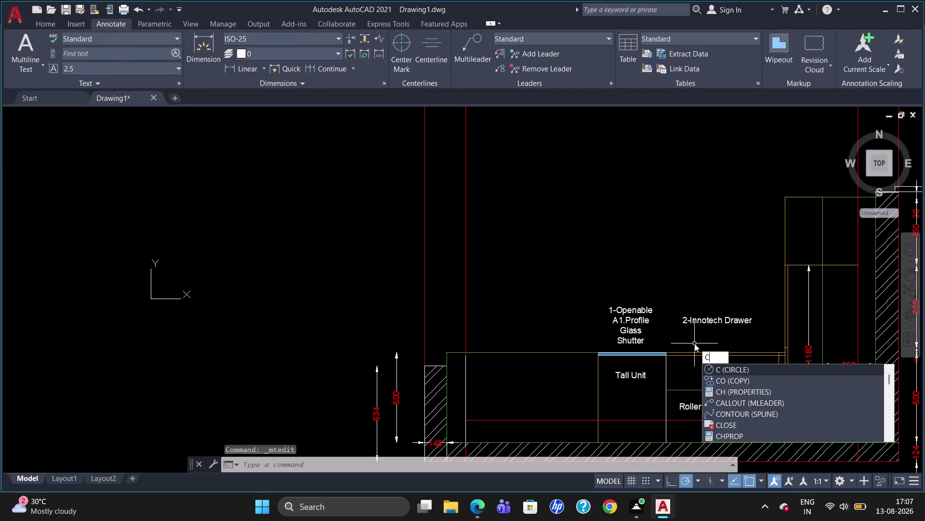
key(Escape)
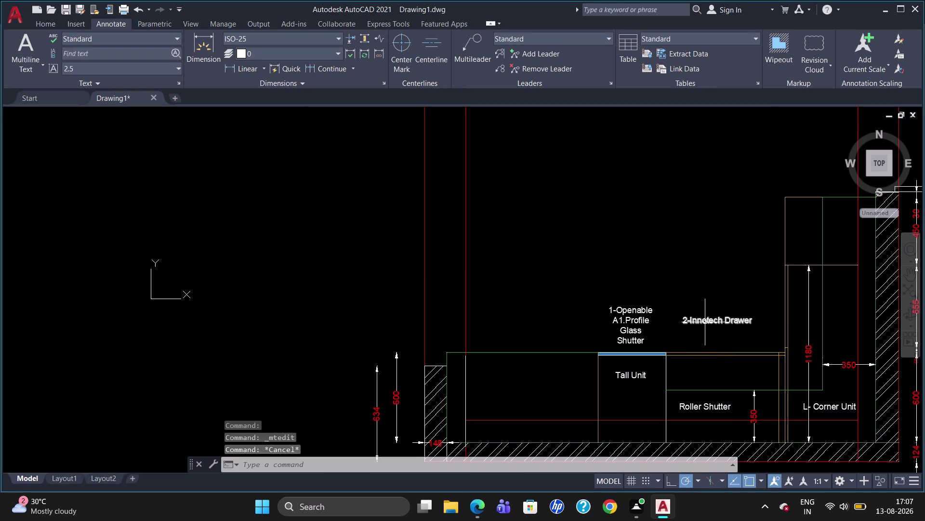
drag(705, 322, 701, 355)
text(co)
key(Return)
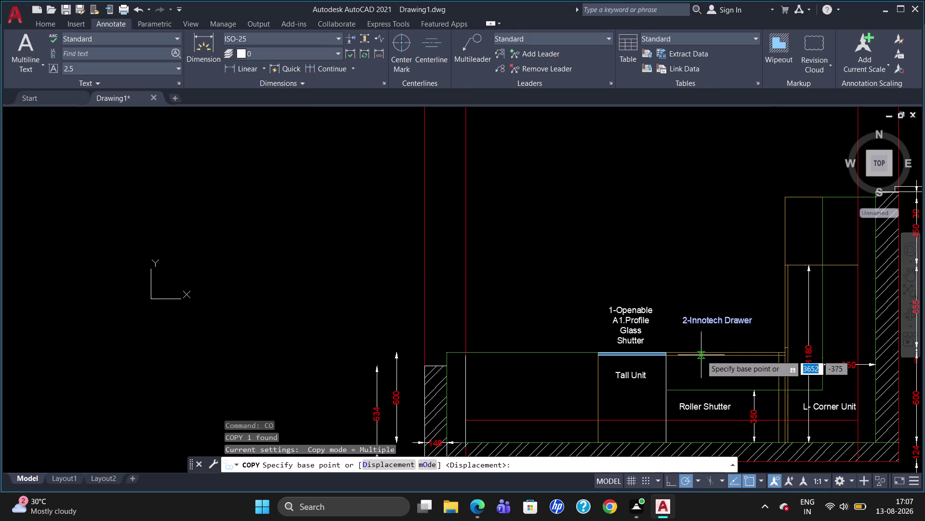
click(708, 318)
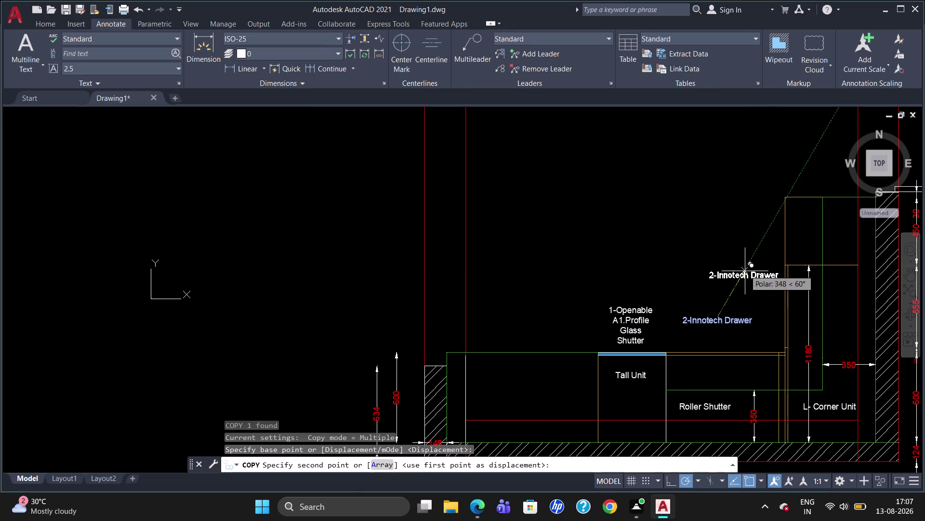
click(753, 228)
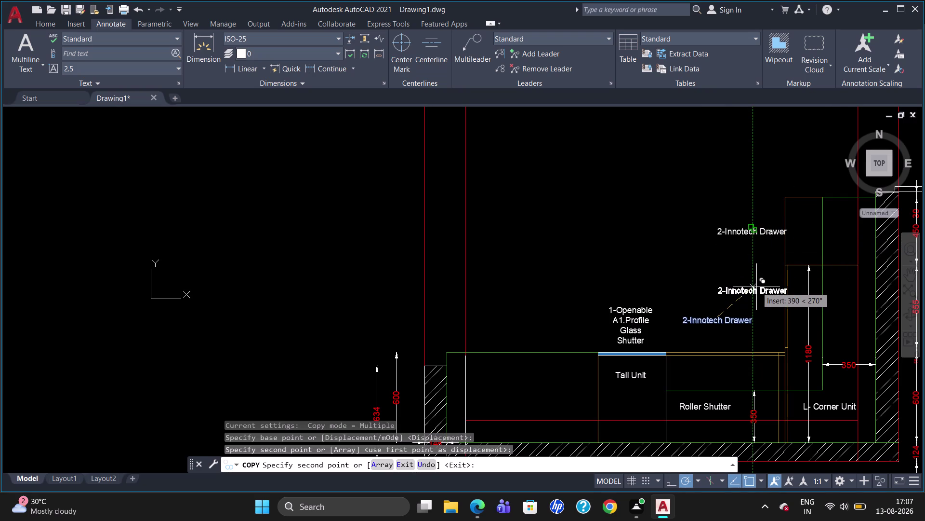
click(757, 287)
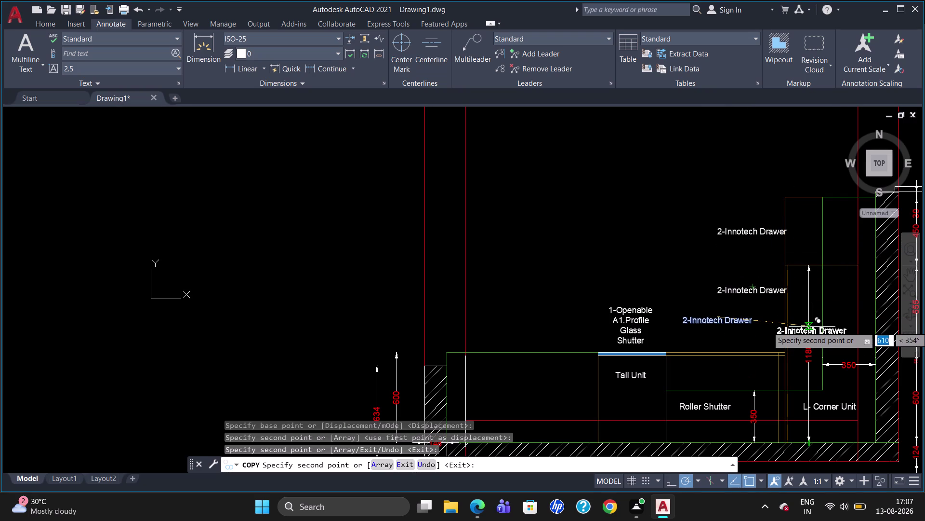
click(812, 326)
key(Escape)
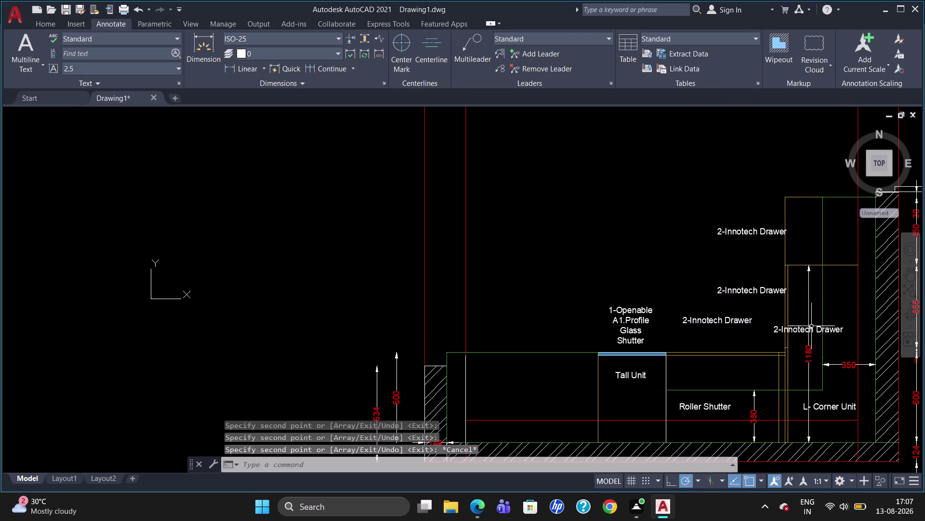
click(764, 232)
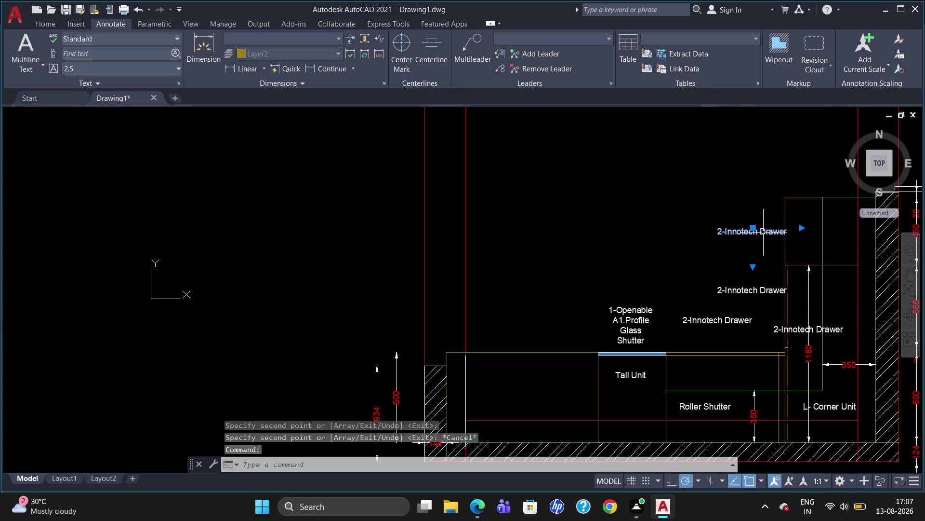
Rotate the top copied drawer label 90 degrees to run vertically.
text(ro)
key(Return)
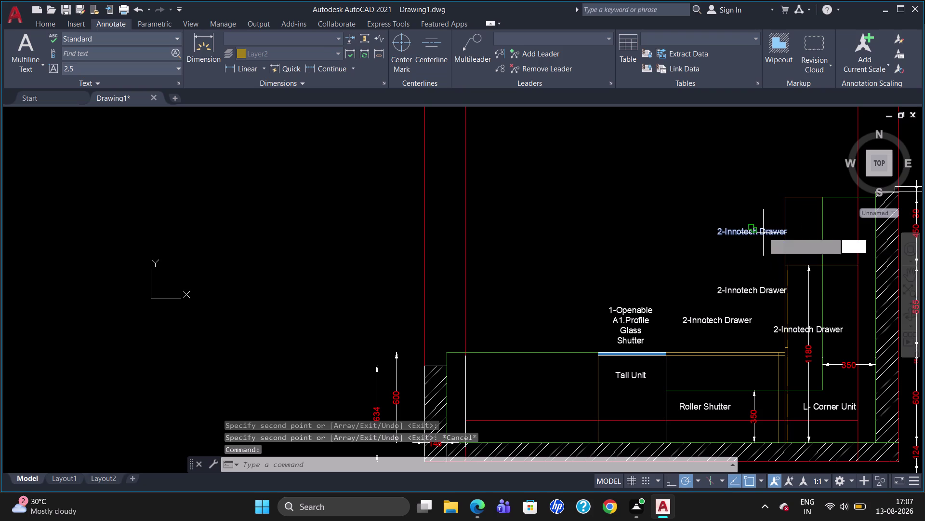
click(757, 230)
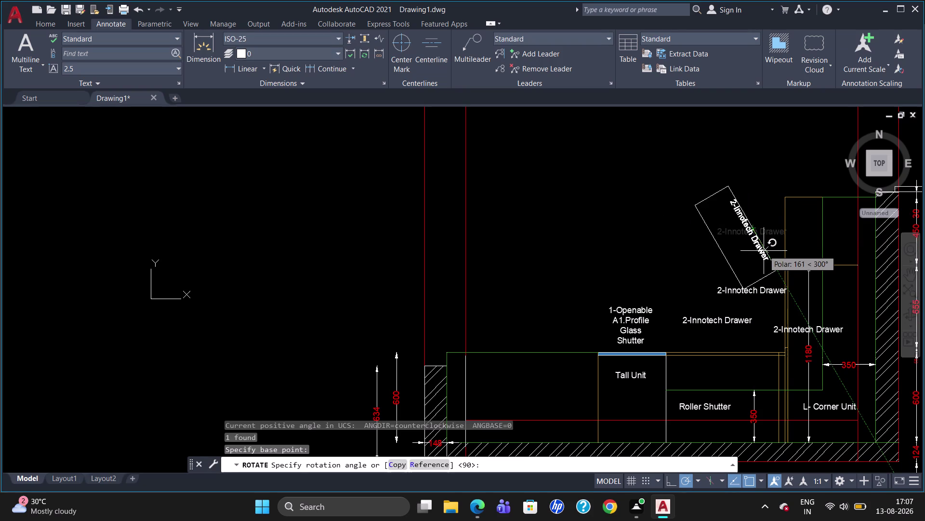
click(756, 272)
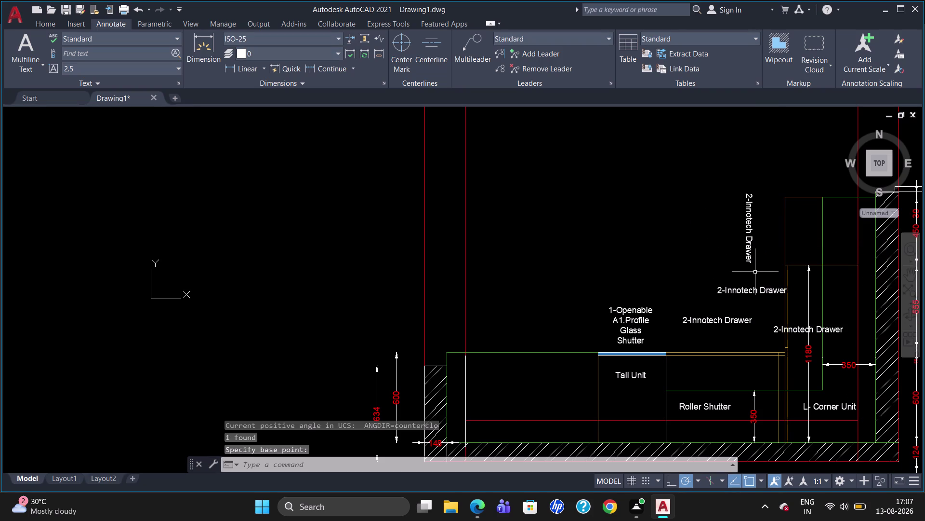
Rotate the second copied drawer label 270 degrees to run vertically.
click(760, 291)
text(ro)
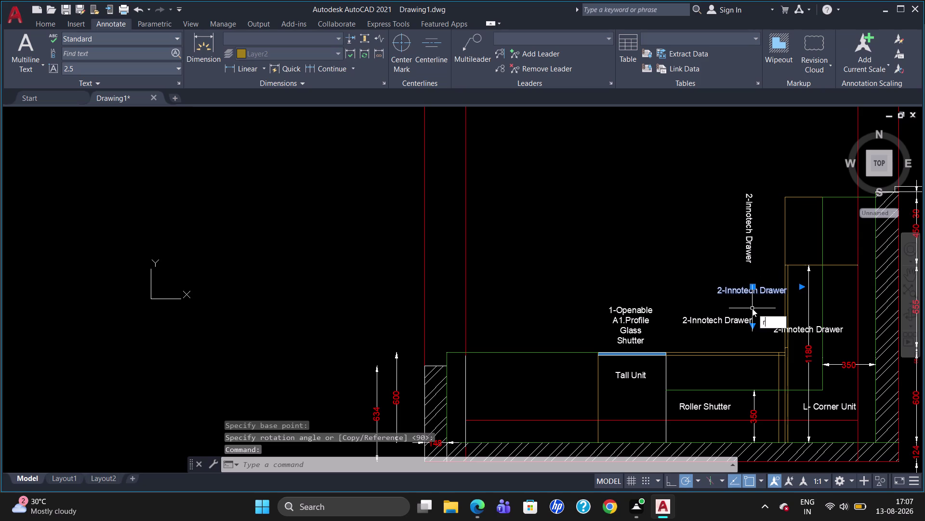
key(Return)
click(756, 295)
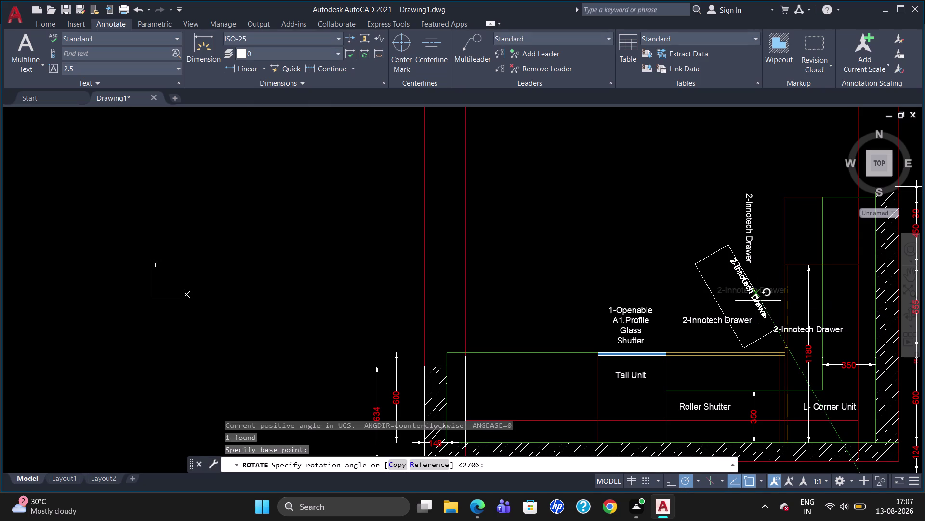
click(754, 351)
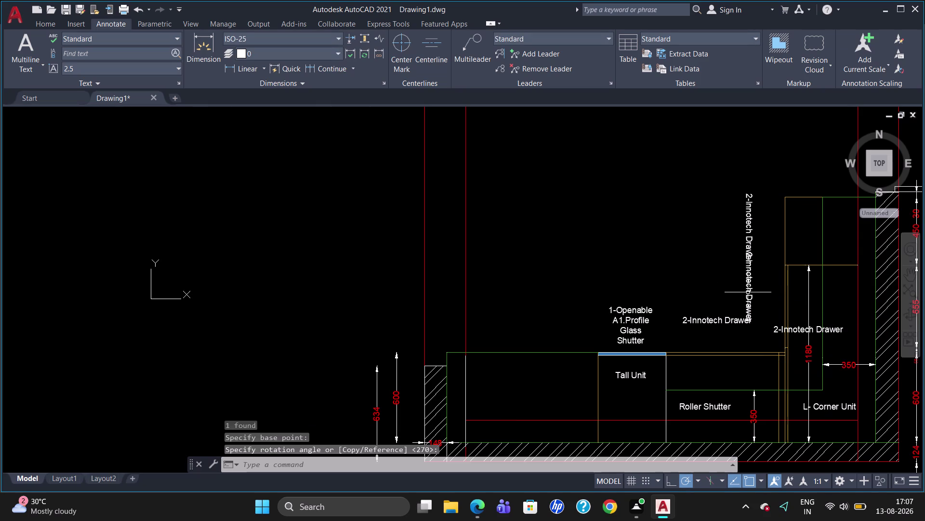
double_click(749, 222)
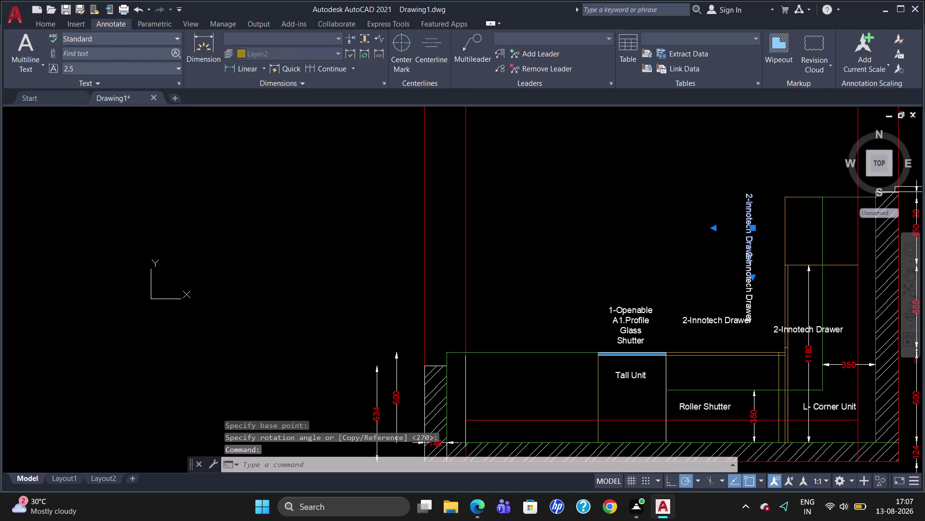
Replace the upper vertical label's old wording with 'Open Unit For' as the first line.
click(792, 232)
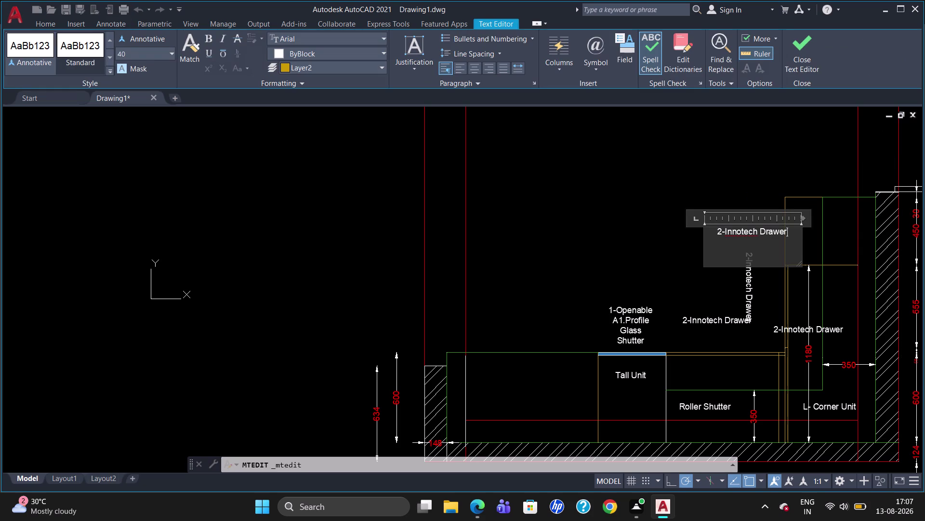
key(BackSpace)
key(BackSpace)
key(BackSpace)
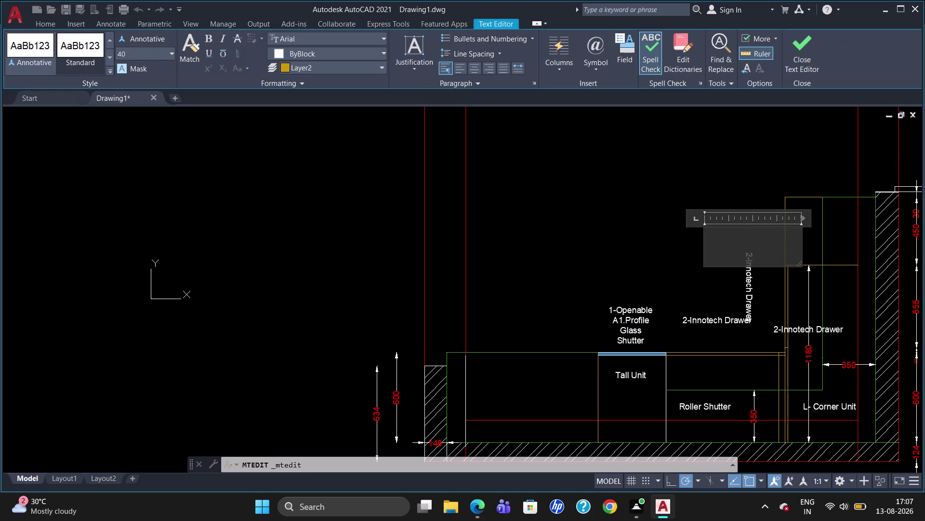
key(o)
text(pen)
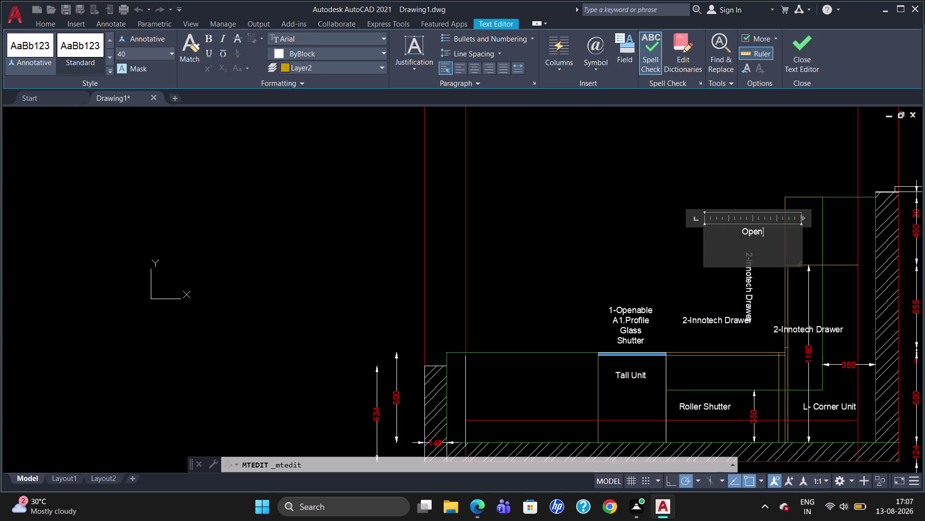
key(space)
key(u)
text(n)
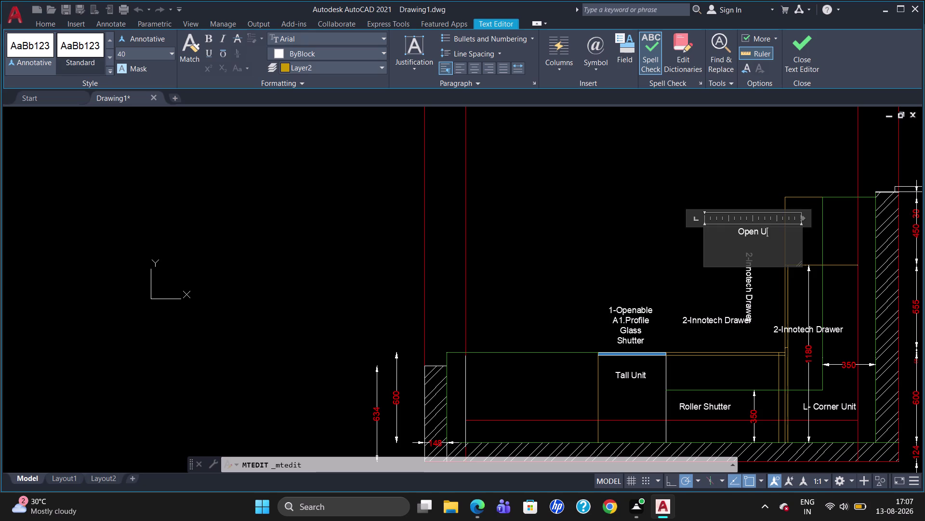
text(it)
key(space)
key(f)
text(or)
Add the second line '2- Wicker Baskets' and save the text change.
key(Return)
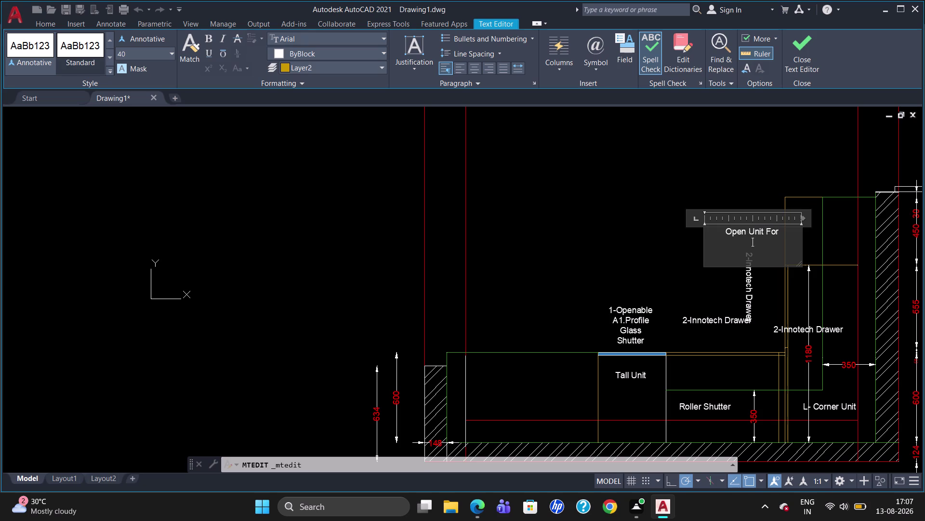
text(2)
text(-)
key(space)
key(w)
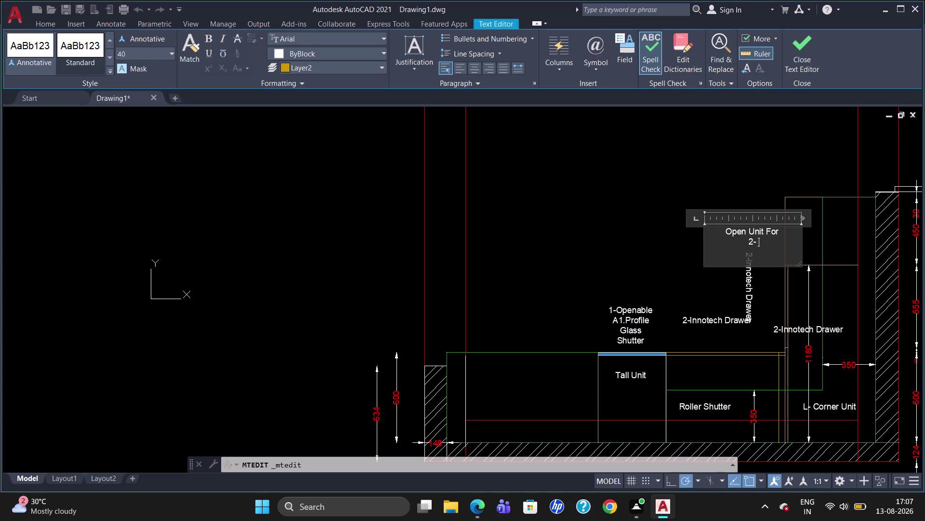
key(i)
text(ck)
text(er)
key(space)
key(v)
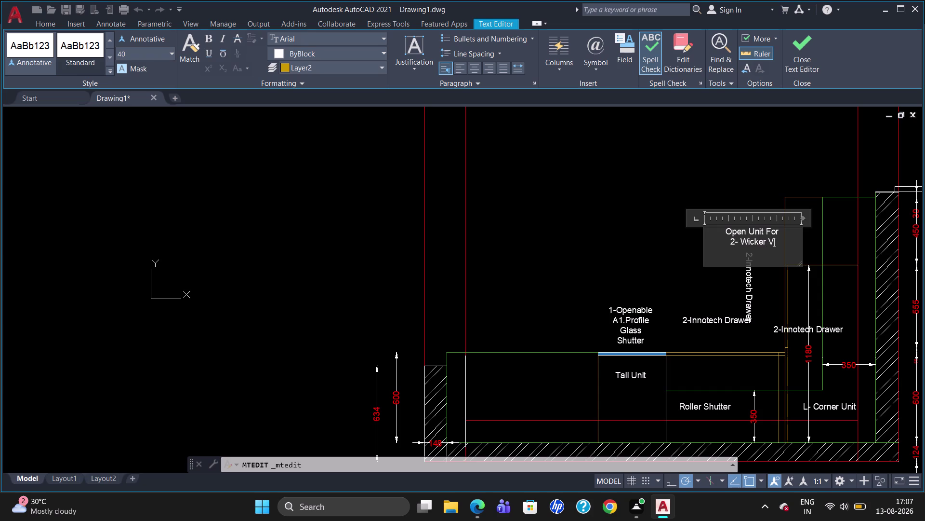
key(BackSpace)
key(b)
text(s)
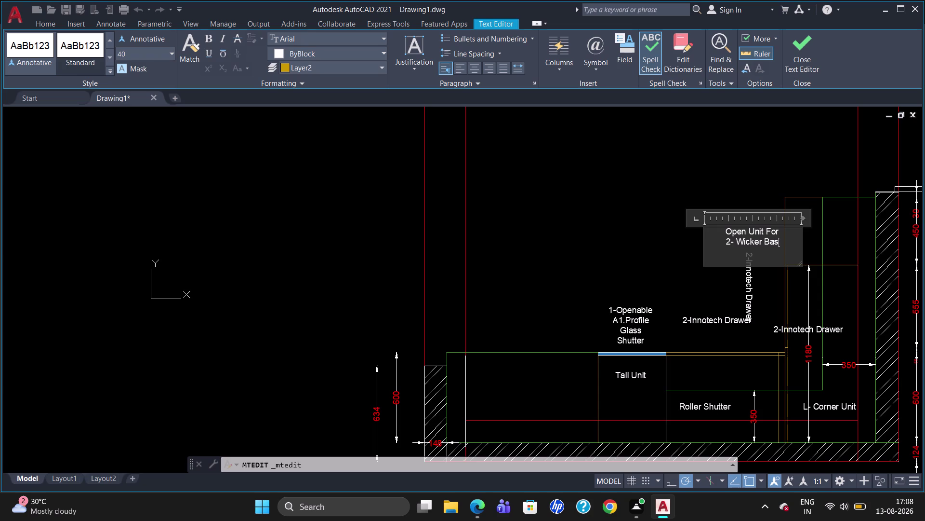
text(k)
text(e)
text(r)
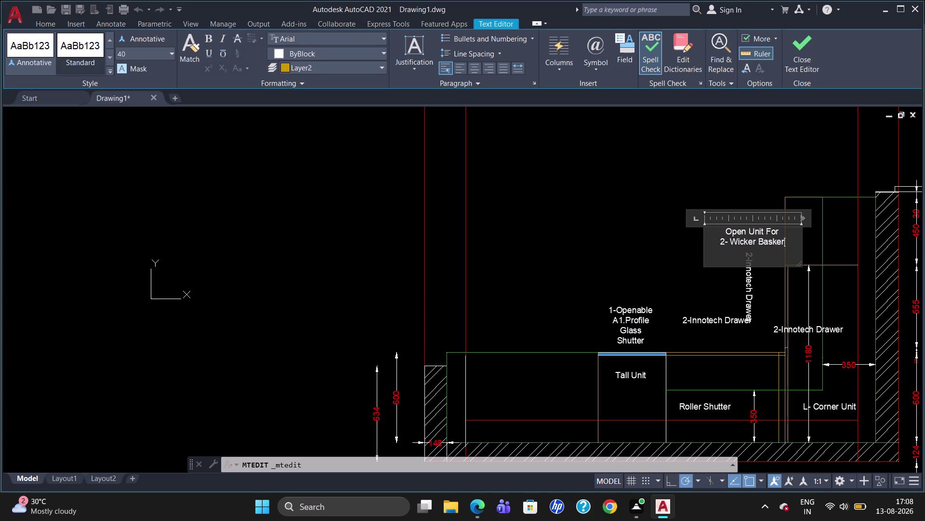
key(BackSpace)
text(ts)
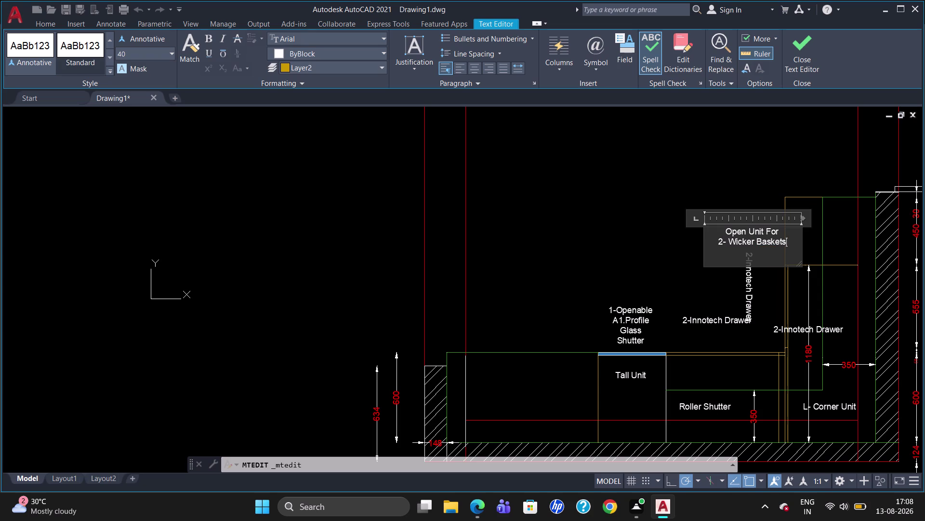
key(Escape)
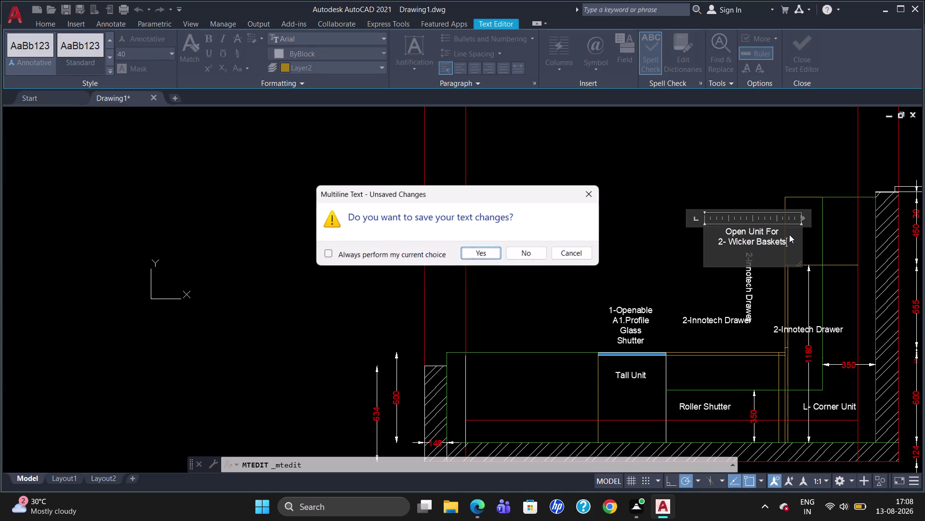
click(493, 254)
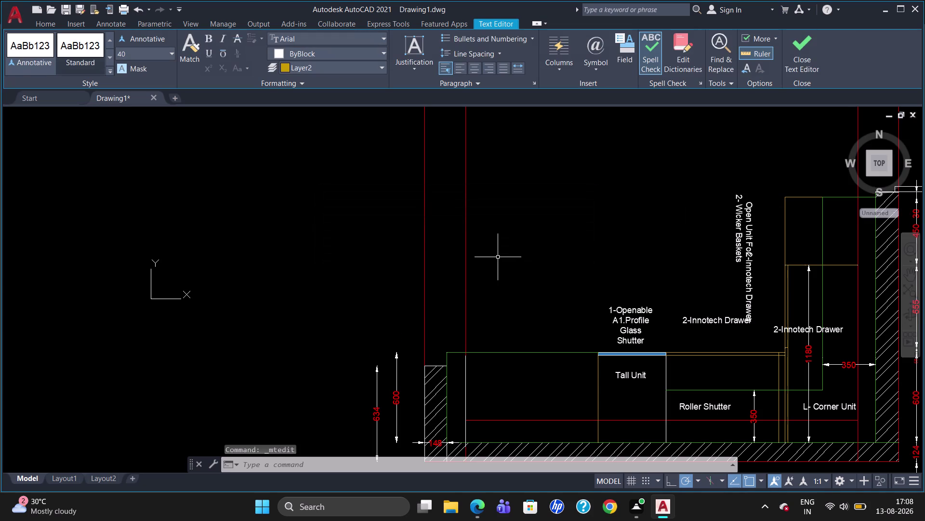
Clear the second label and enter '1- Openable' and 'Shutter' on two lines.
double_click(748, 297)
click(788, 292)
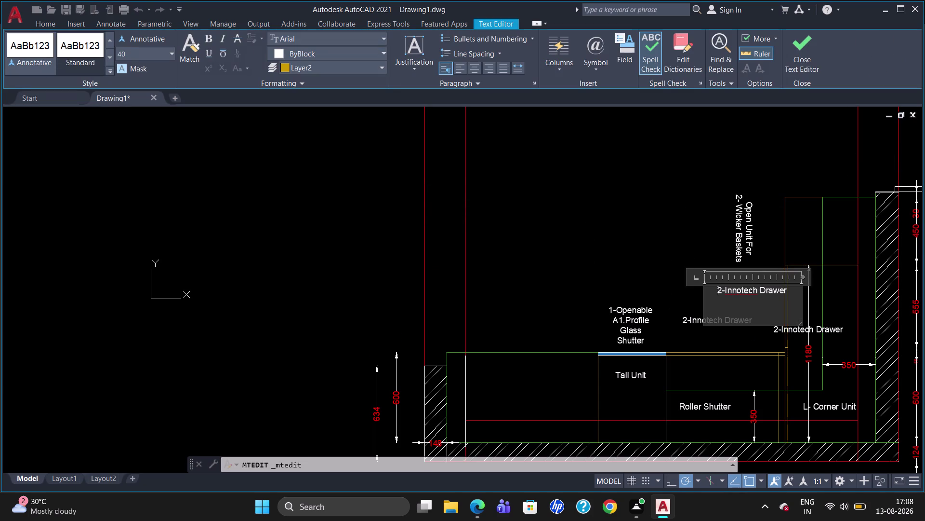
key(BackSpace)
key(BackSpace)
key(BackSpace)
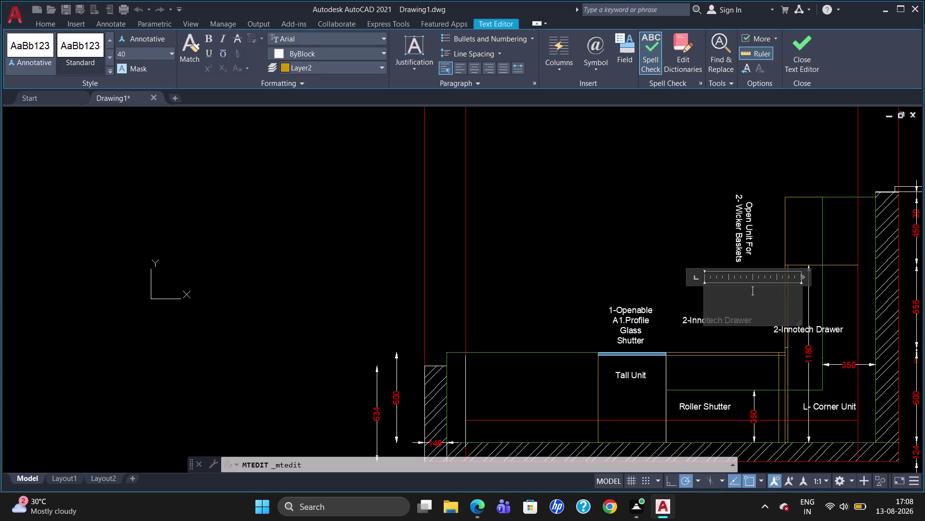
key(1)
text(-)
key(space)
key(o)
key(p)
text(ena)
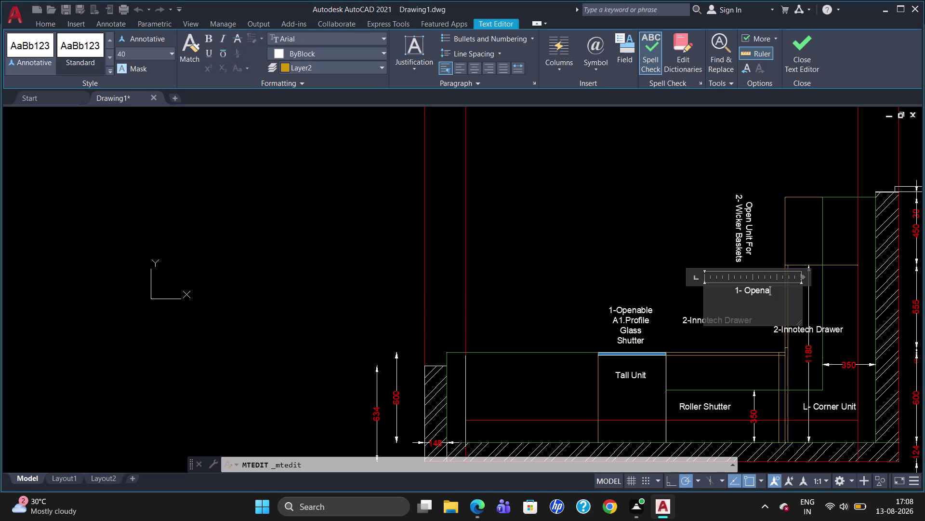
text(ble)
key(Return)
key(s)
text(hutter)
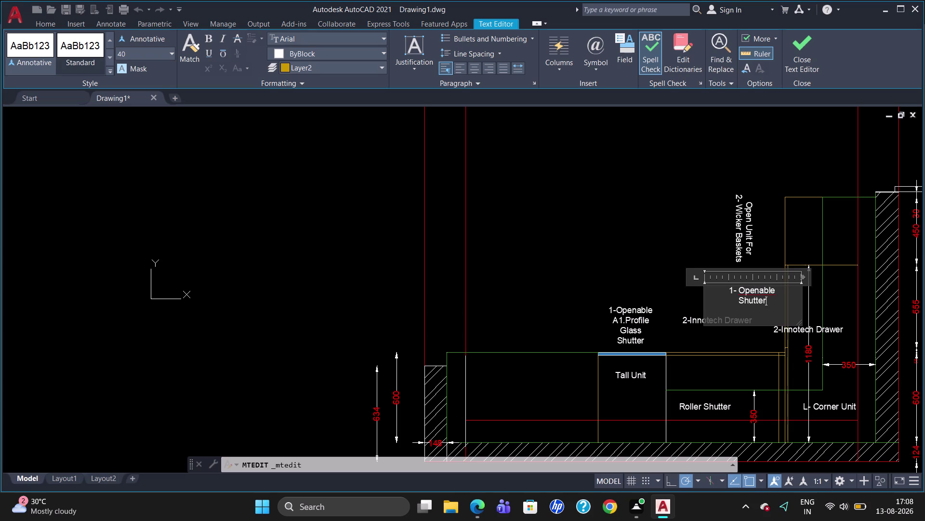
Add the third line '1- Fix. Shelf' and close the editor.
key(Return)
key(1)
text(-)
key(space)
key(f)
text(ix)
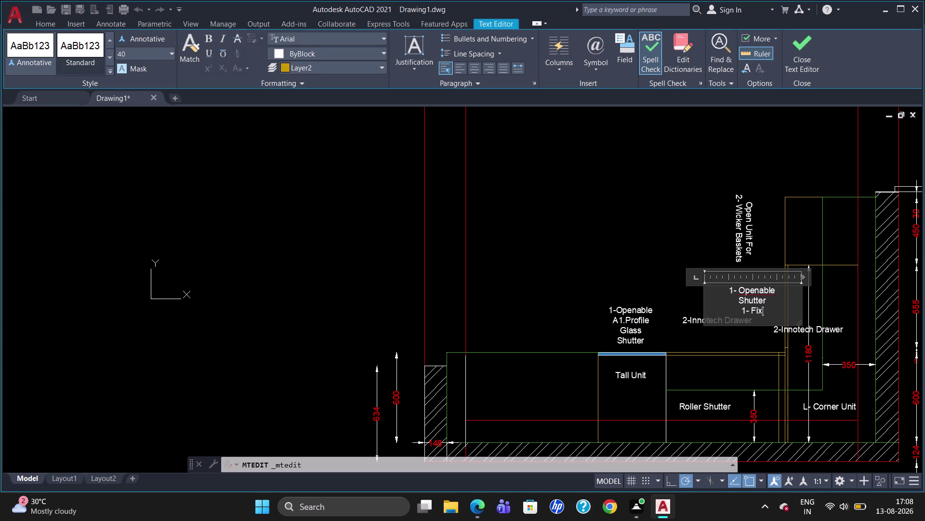
key(space)
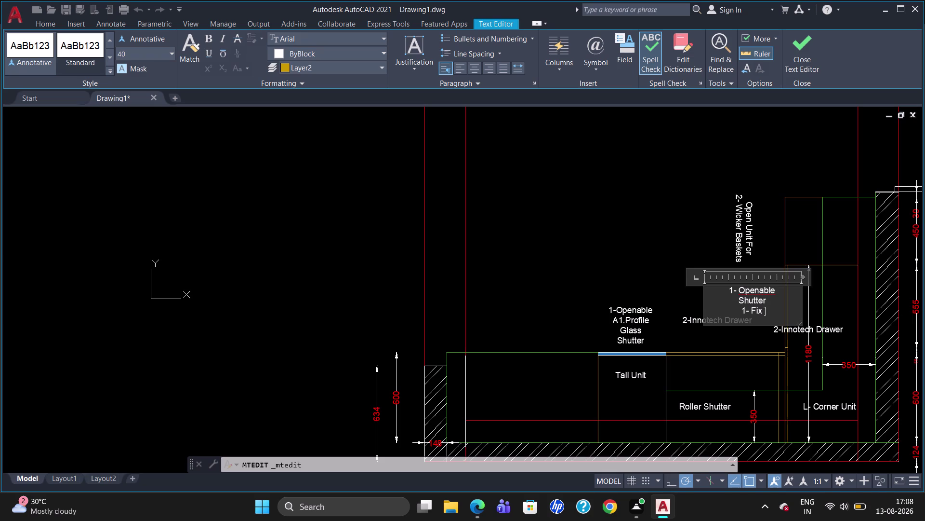
key(BackSpace)
text(.)
key(space)
key(s)
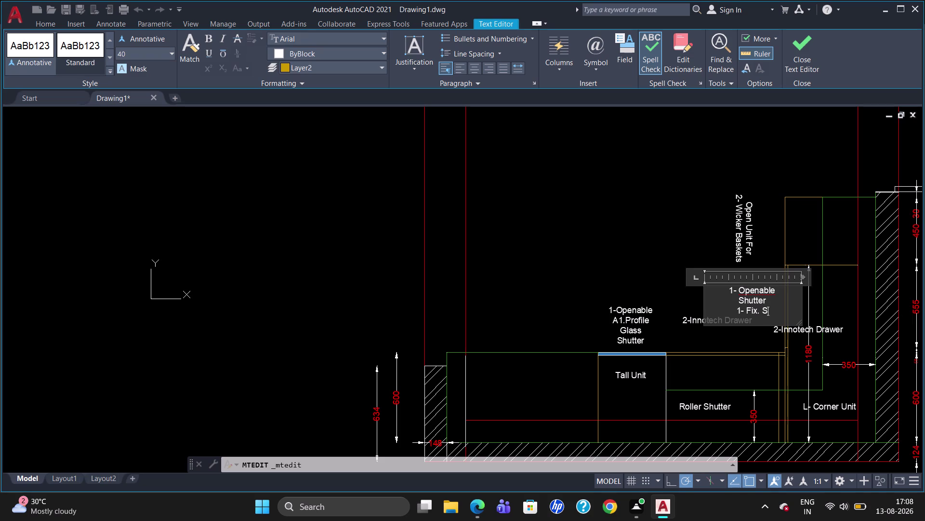
text(hel)
text(f)
key(Escape)
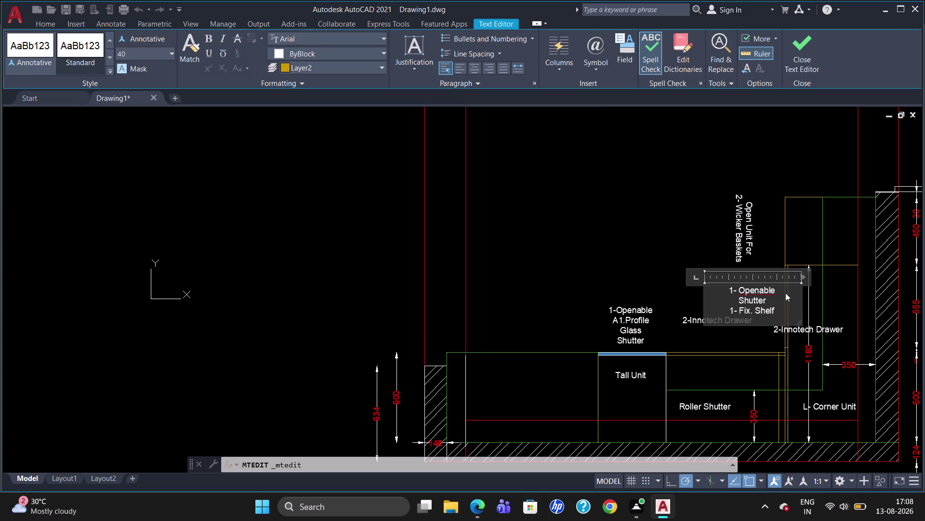
click(489, 253)
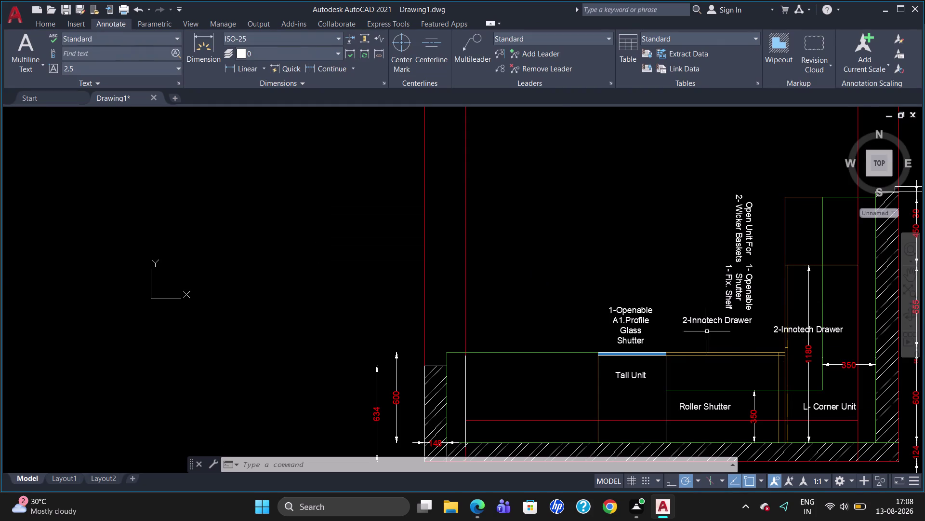
Rotate the right-hand '2-Innotech Drawer' label 90° so it stands vertical.
scroll(down, 3)
scroll(up, 3)
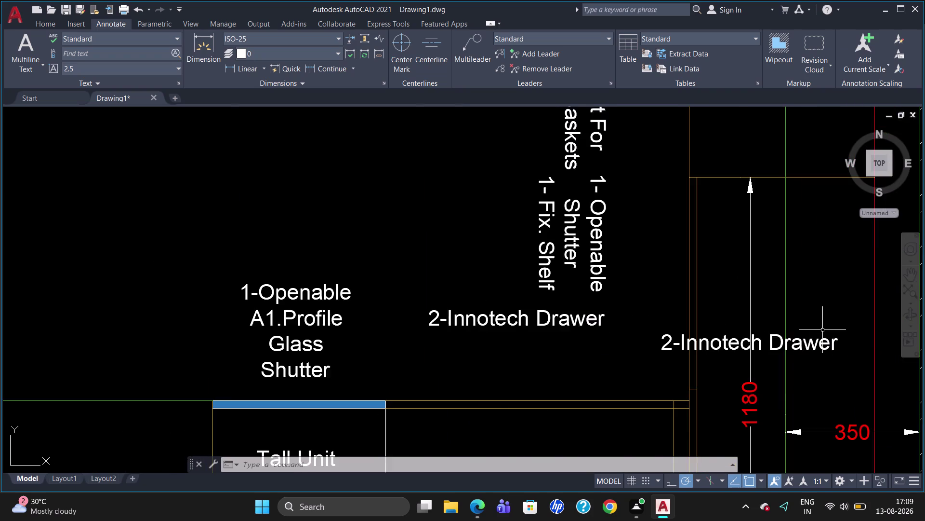
scroll(down, 3)
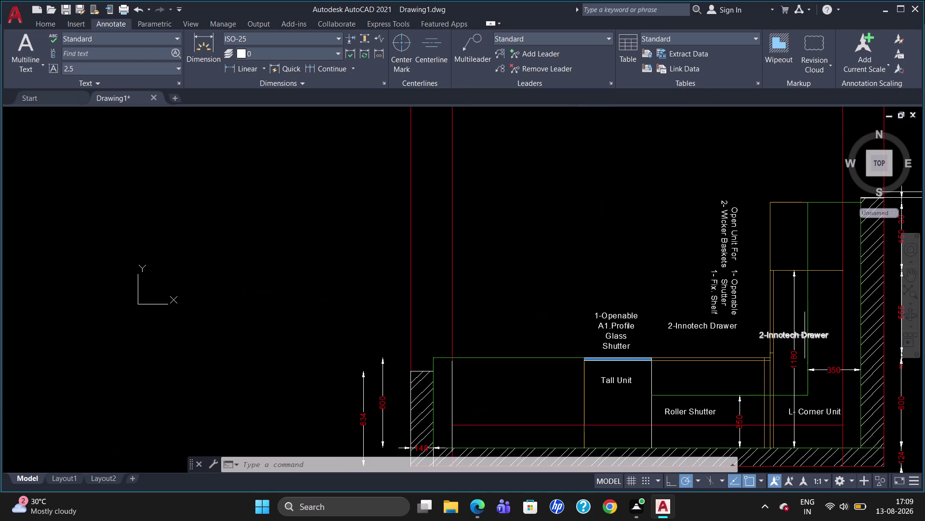
click(805, 335)
text(ro)
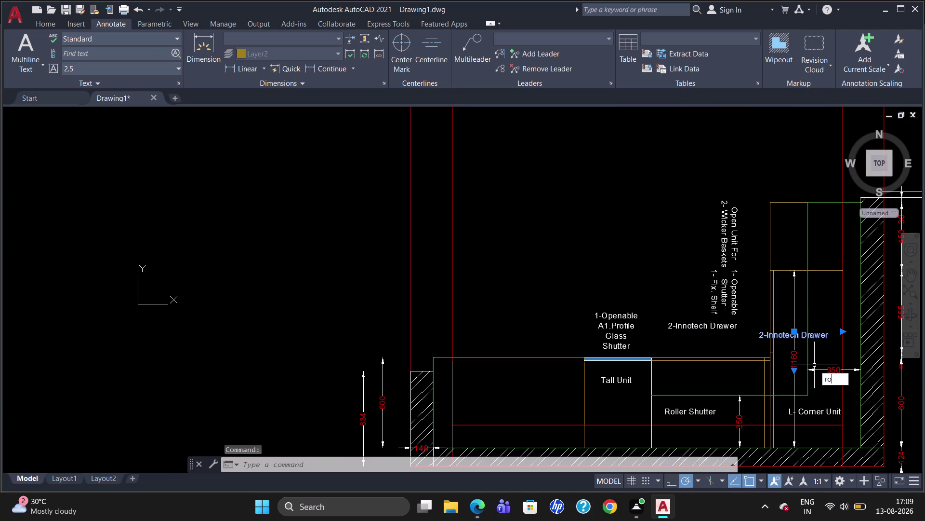
key(Return)
click(802, 335)
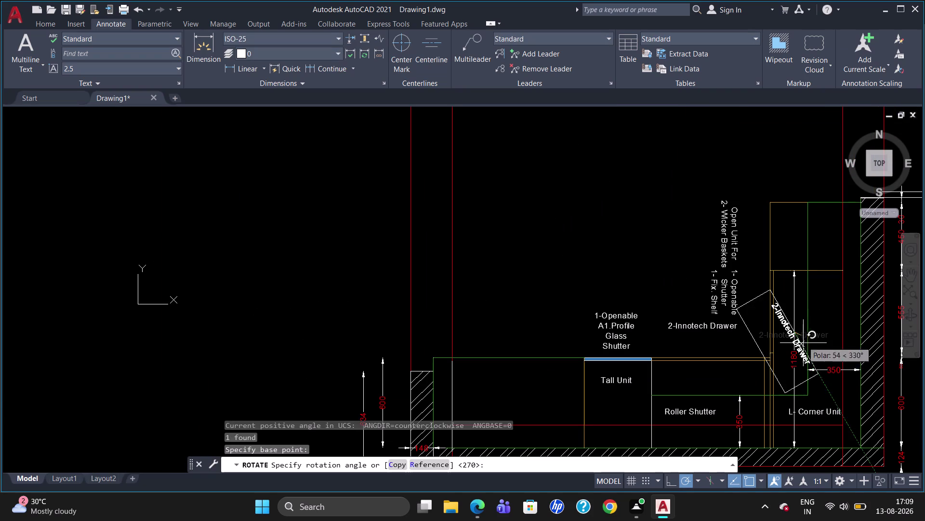
click(793, 372)
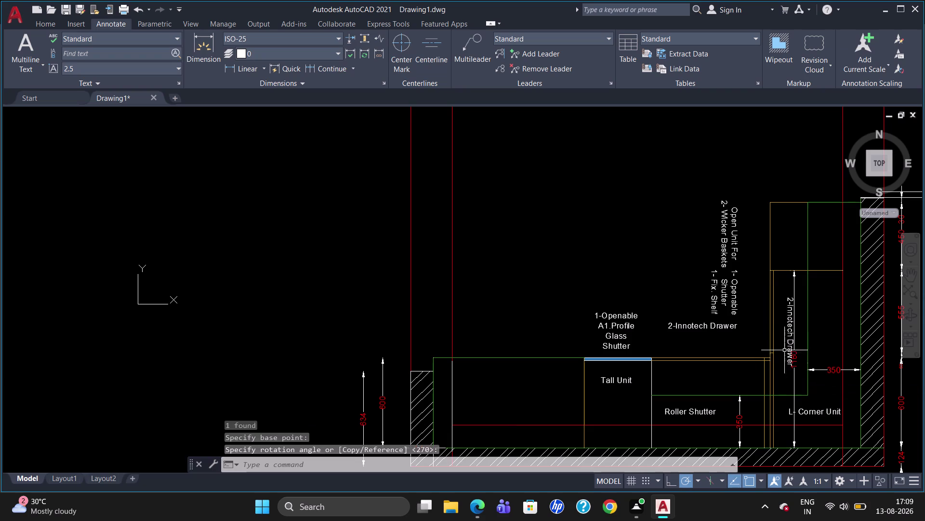
double_click(791, 344)
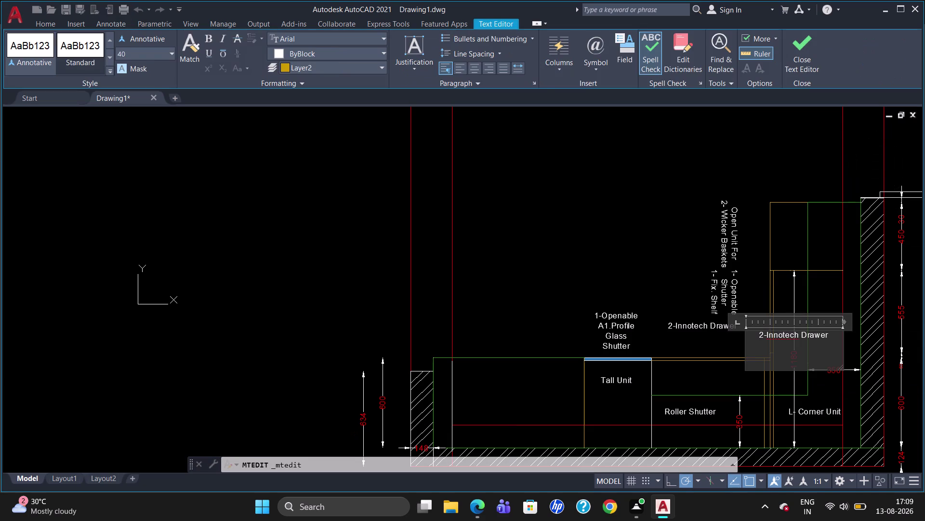
Retype the corner unit's vertical label as 'Blind Corner Unit' and close the editor.
click(830, 341)
key(BackSpace)
key(BackSpace)
key(BackSpace)
text(VB)
key(BackSpace)
key(BackSpace)
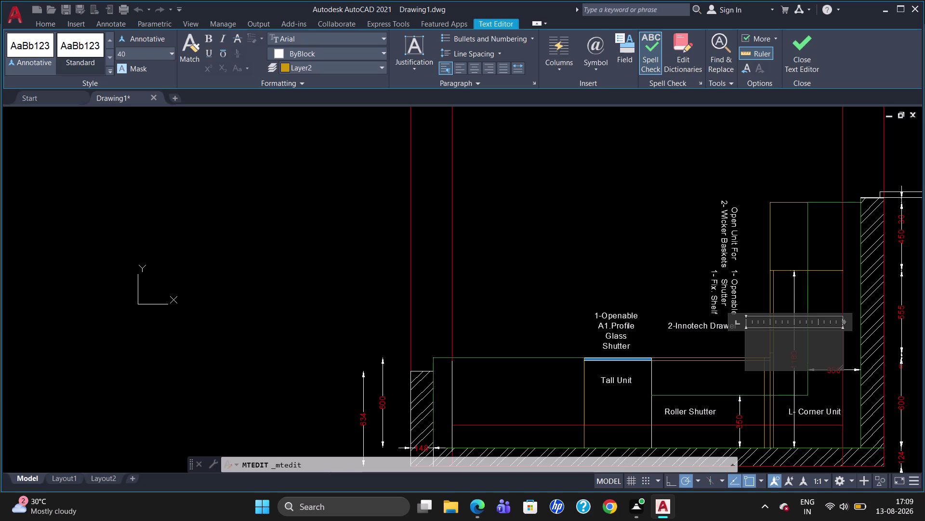
key(b)
text(lind)
key(space)
key(c)
text(or)
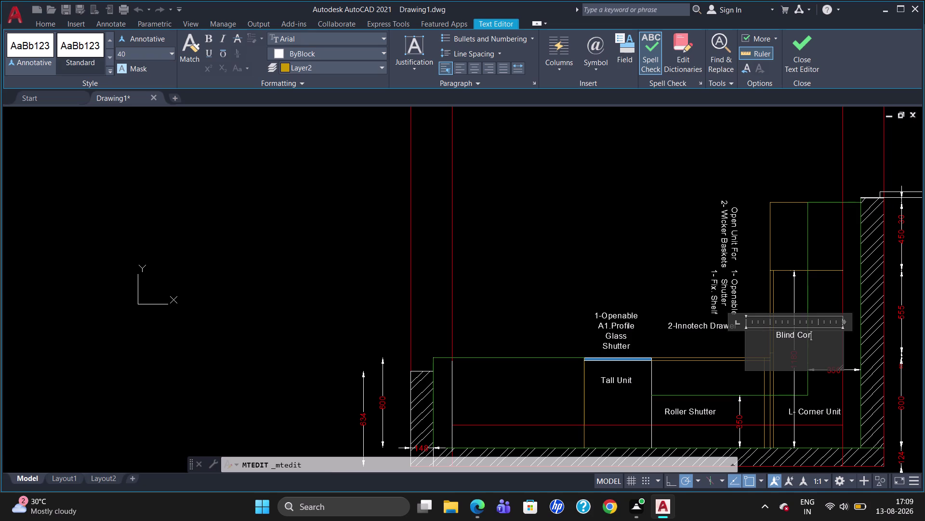
text(b)
key(BackSpace)
text(ner)
key(space)
key(u)
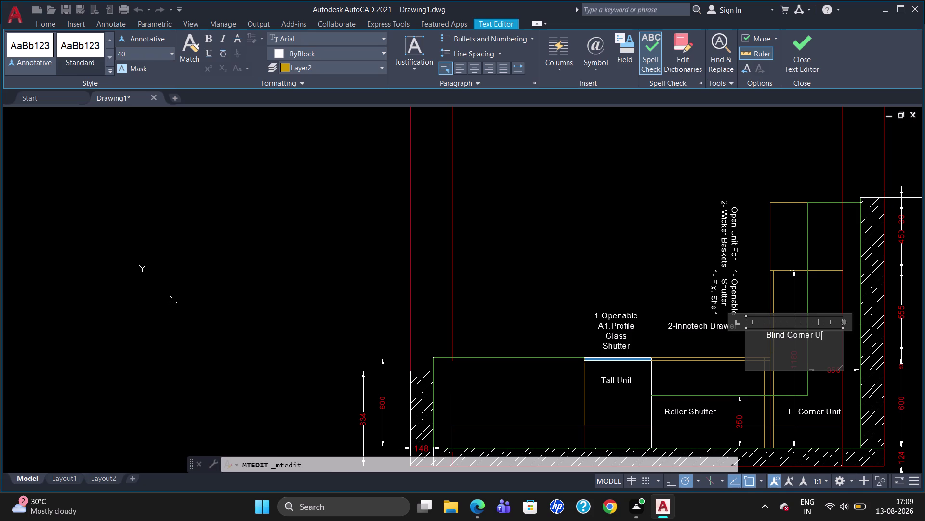
text(nit)
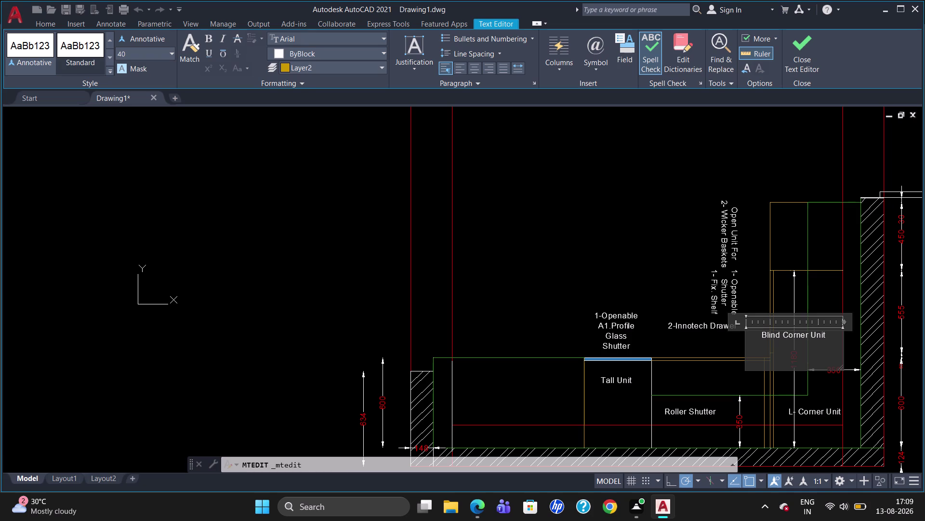
key(Escape)
click(489, 254)
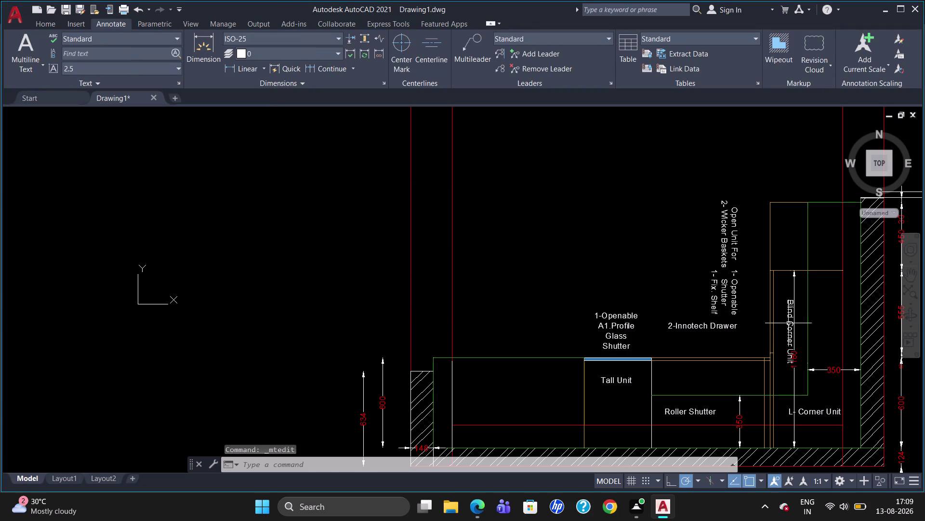
Shift the Blind Corner Unit label slightly further left using its grip.
click(794, 323)
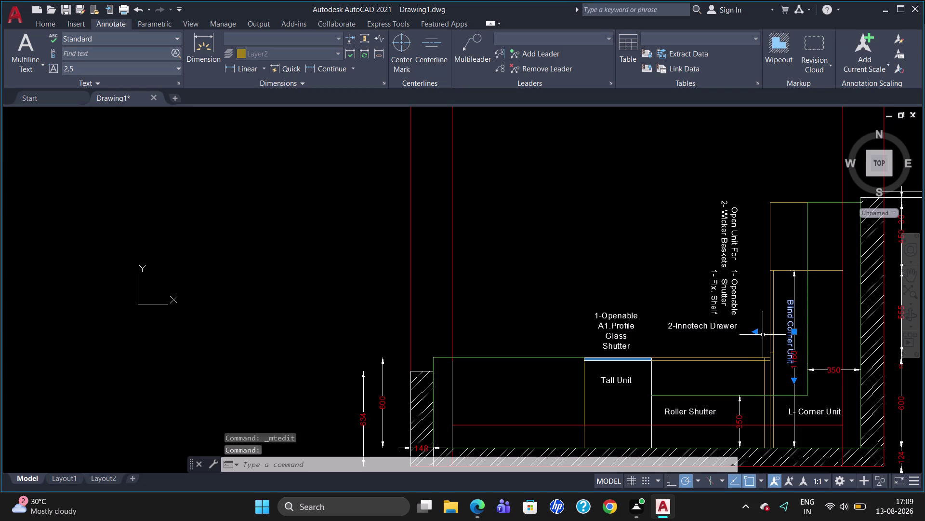
click(793, 332)
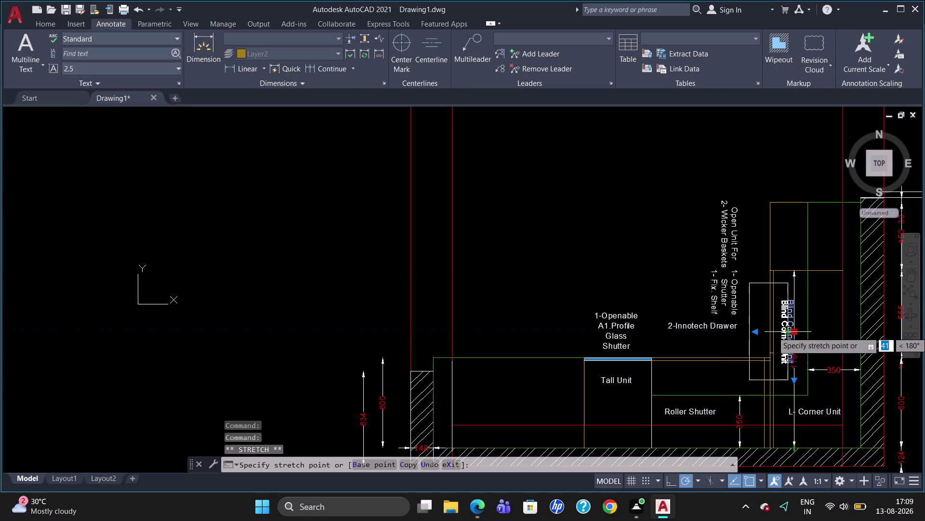
click(786, 331)
double_click(794, 332)
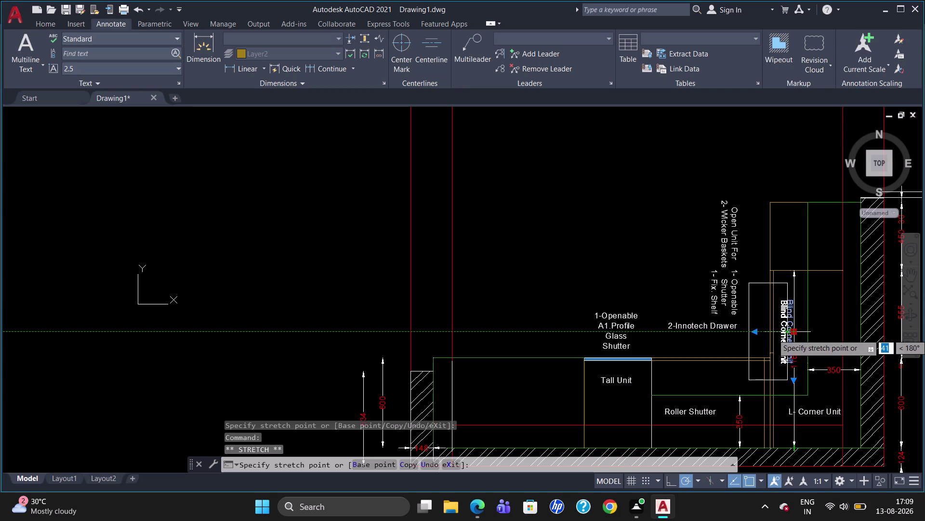
click(786, 335)
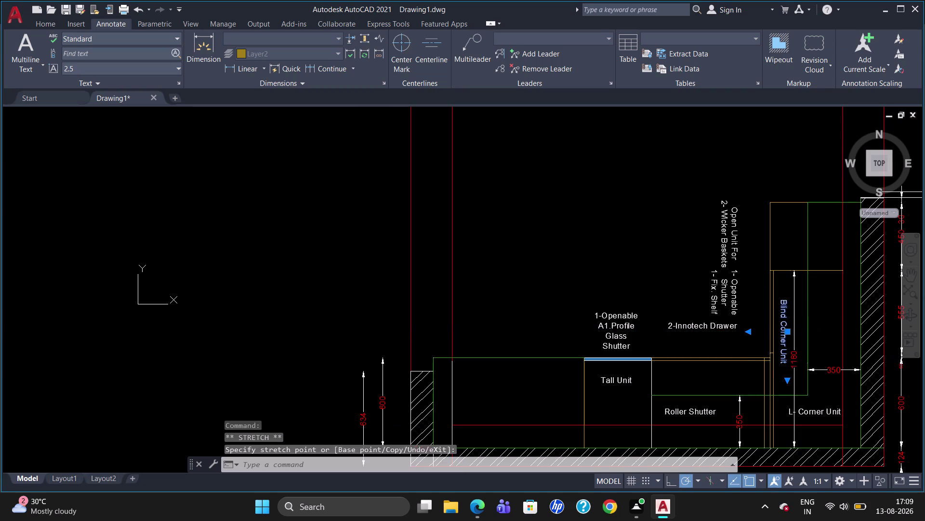